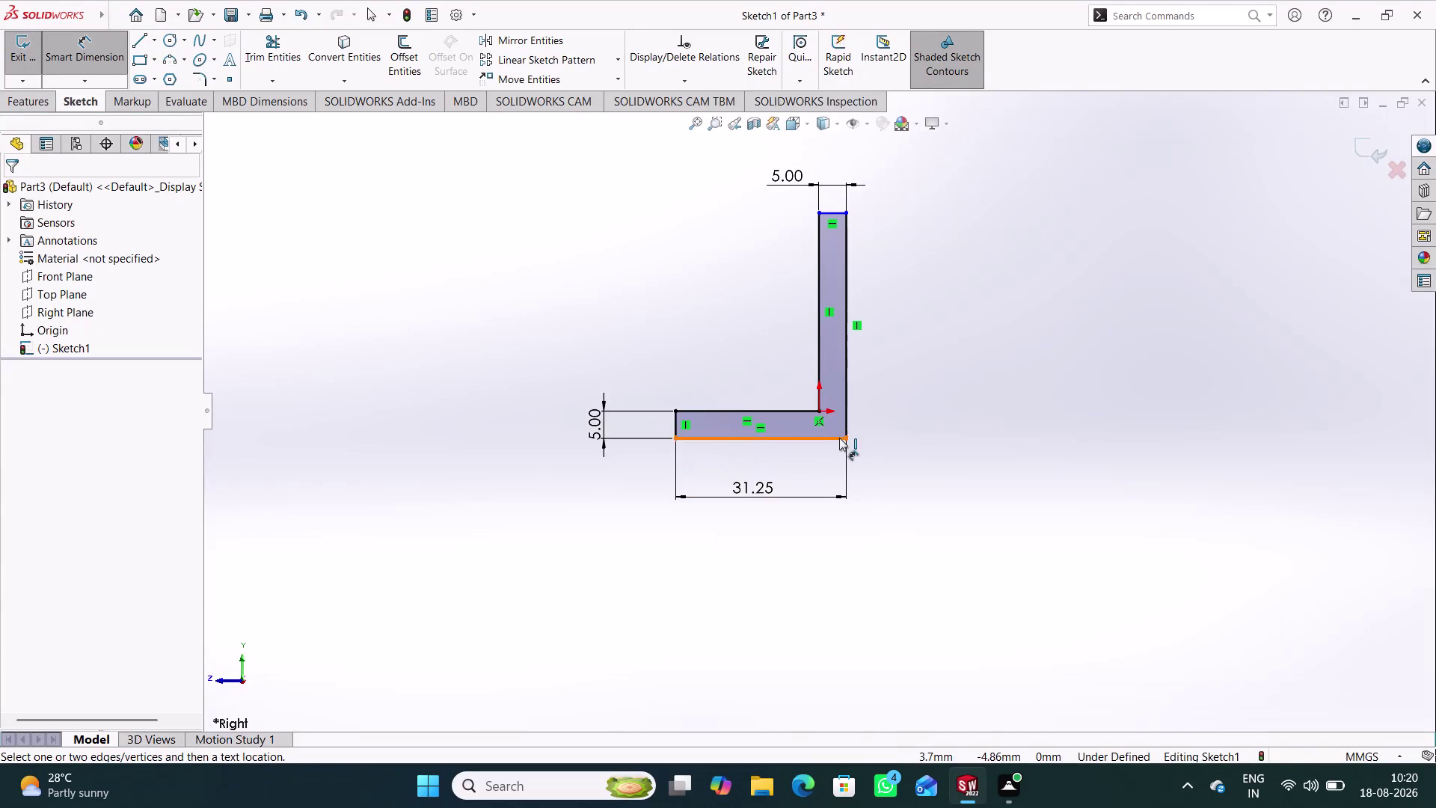
Dimension the L-profile's vertical leg height to 42.5 mm and exit the sketch.
click(846, 438)
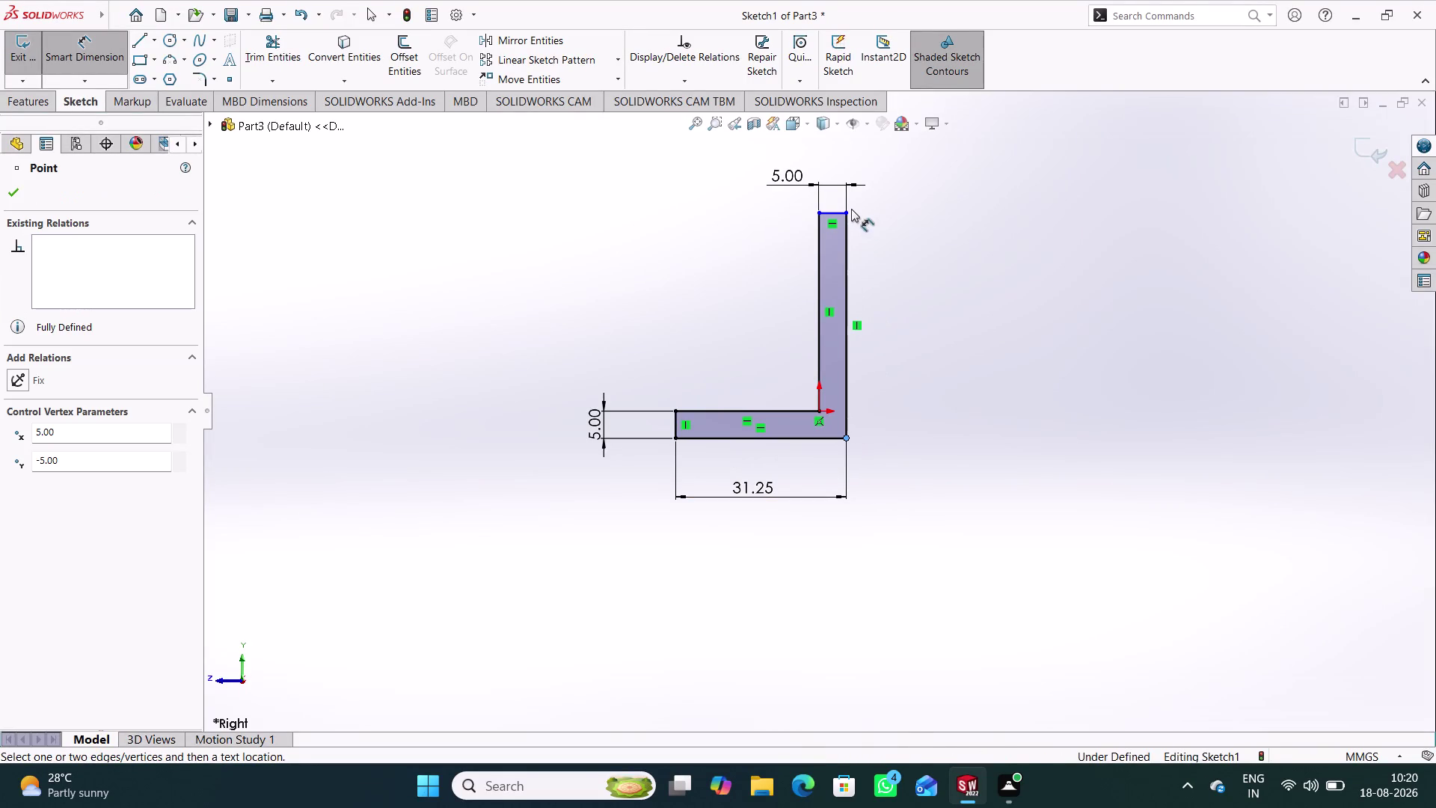
click(847, 210)
click(899, 333)
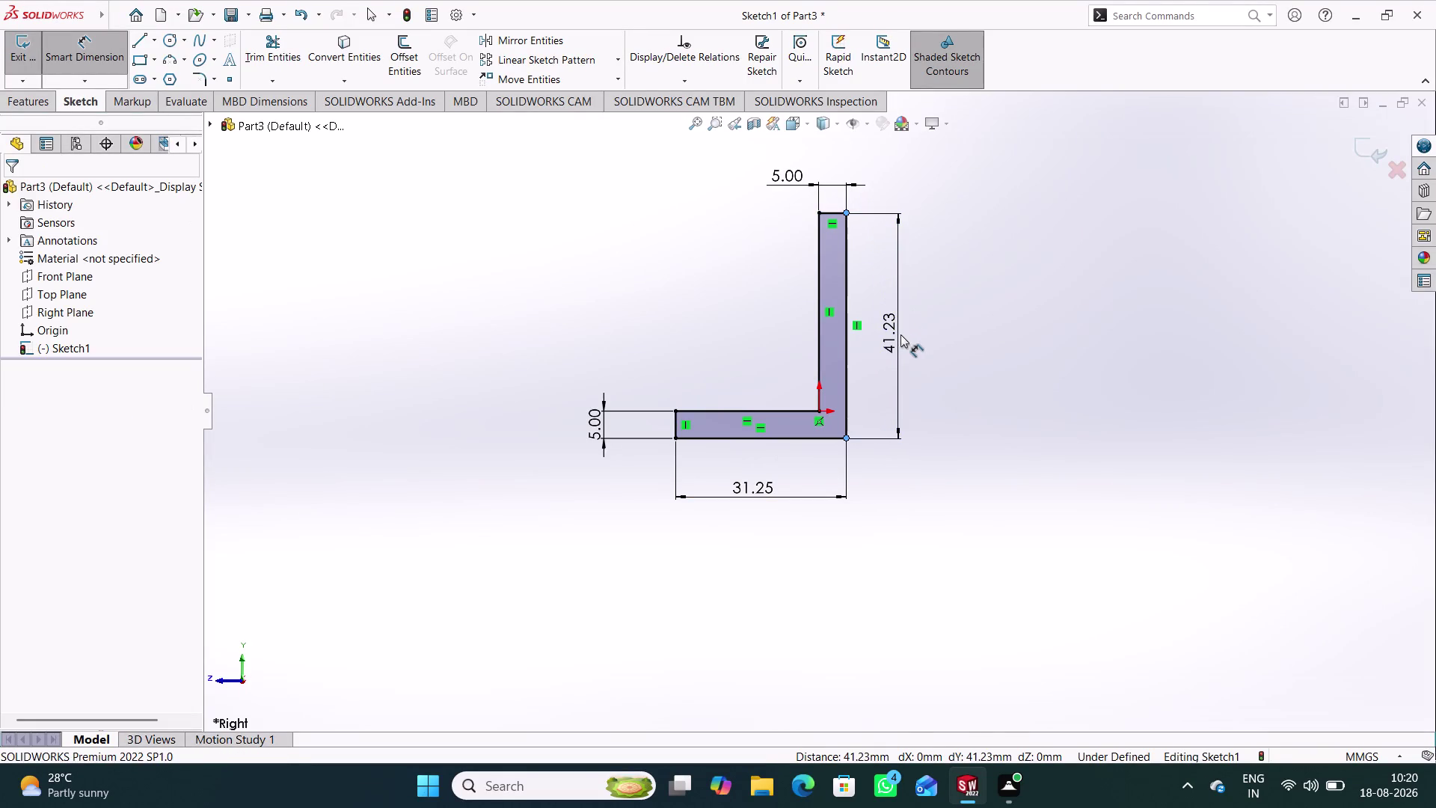
text(4)
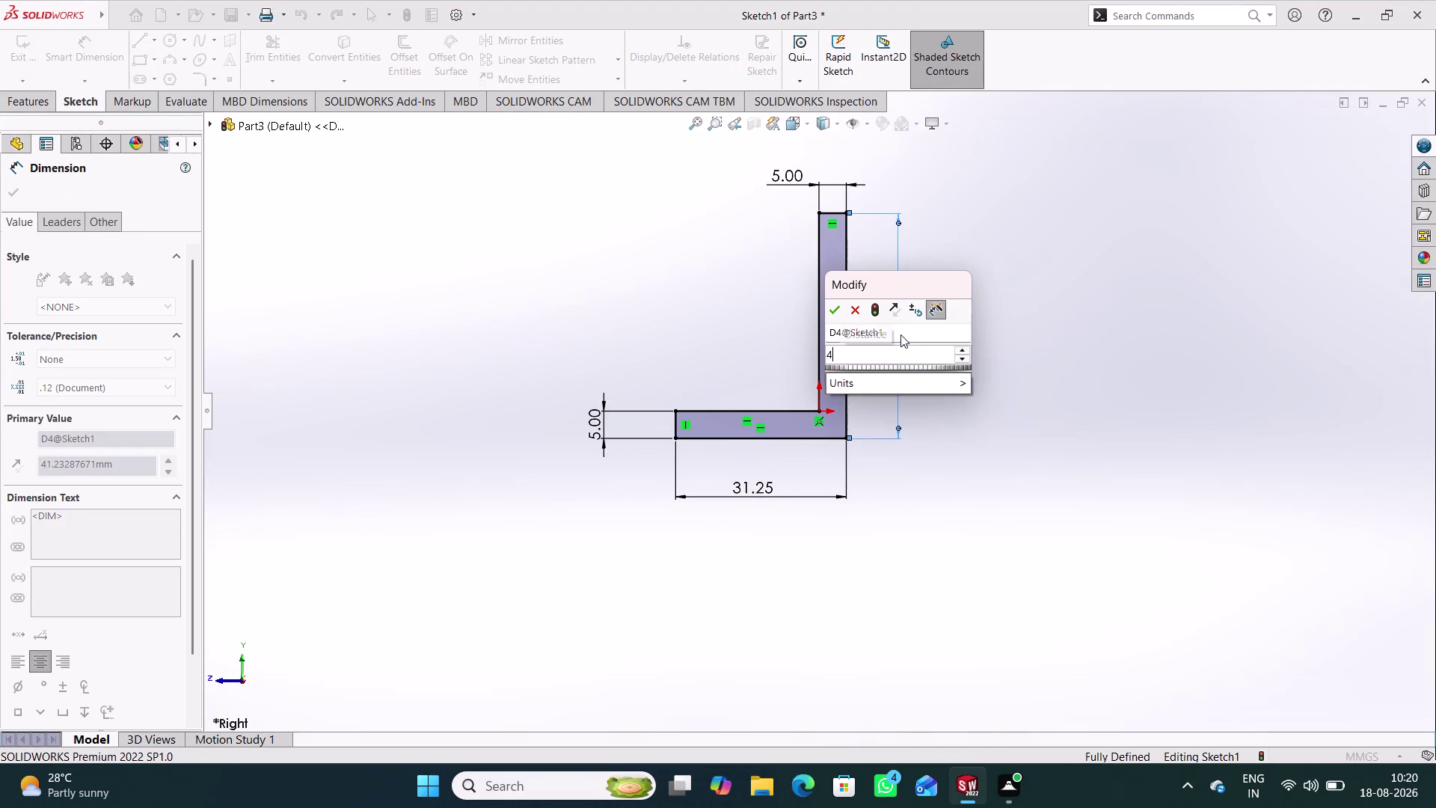
text(2.5)
key(Return)
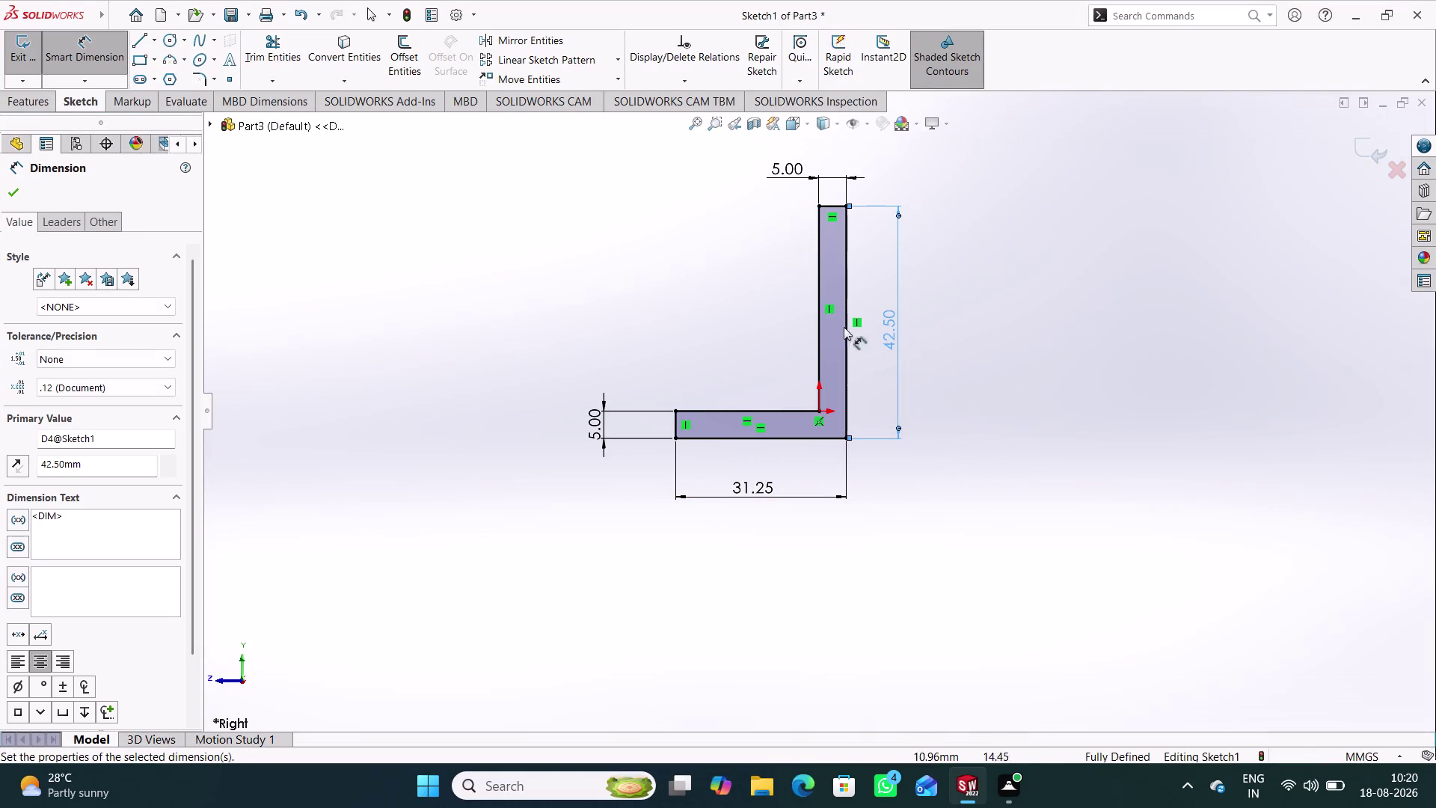
click(709, 301)
click(1373, 163)
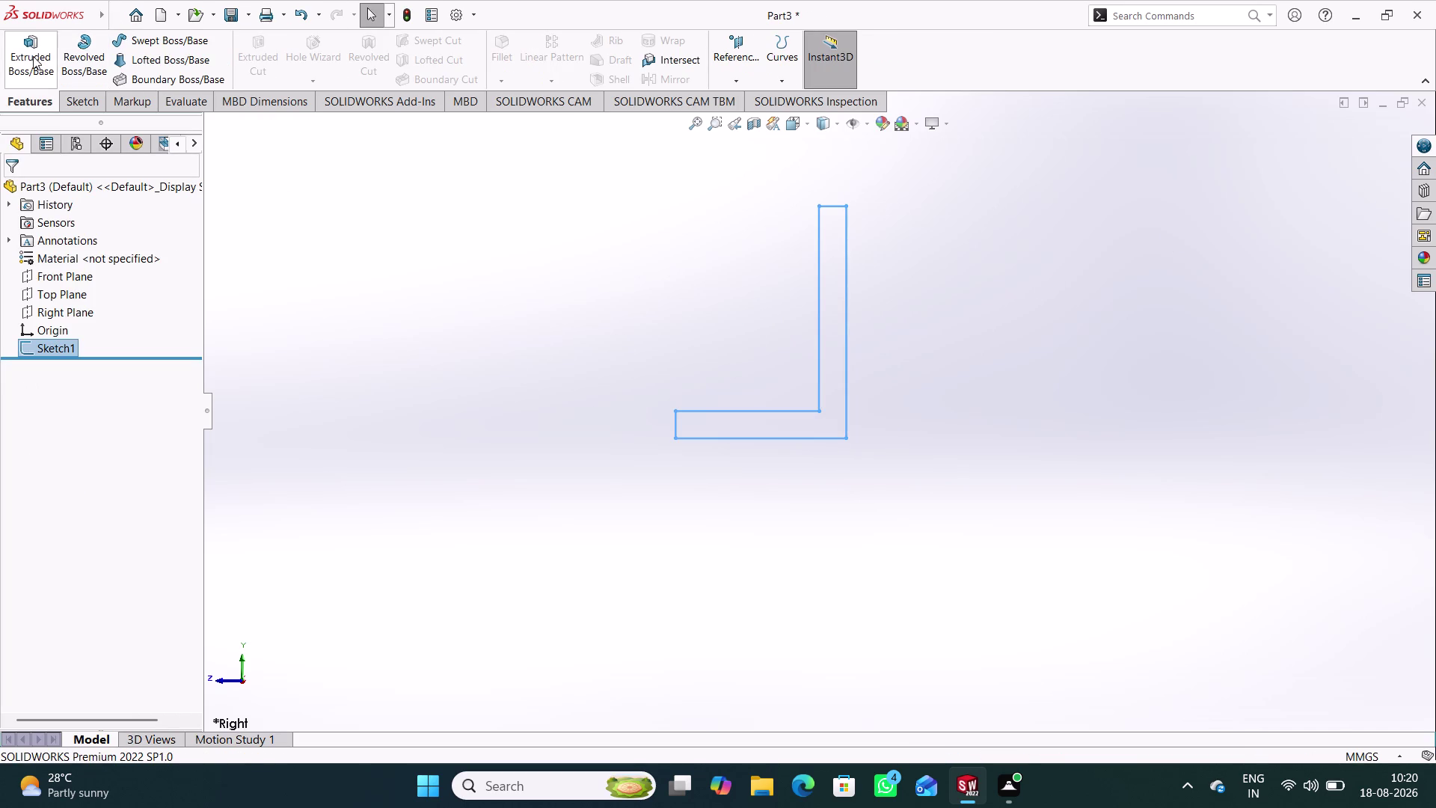
Boss-extrude the L sketch 20 mm with a Mid Plane end condition.
click(33, 57)
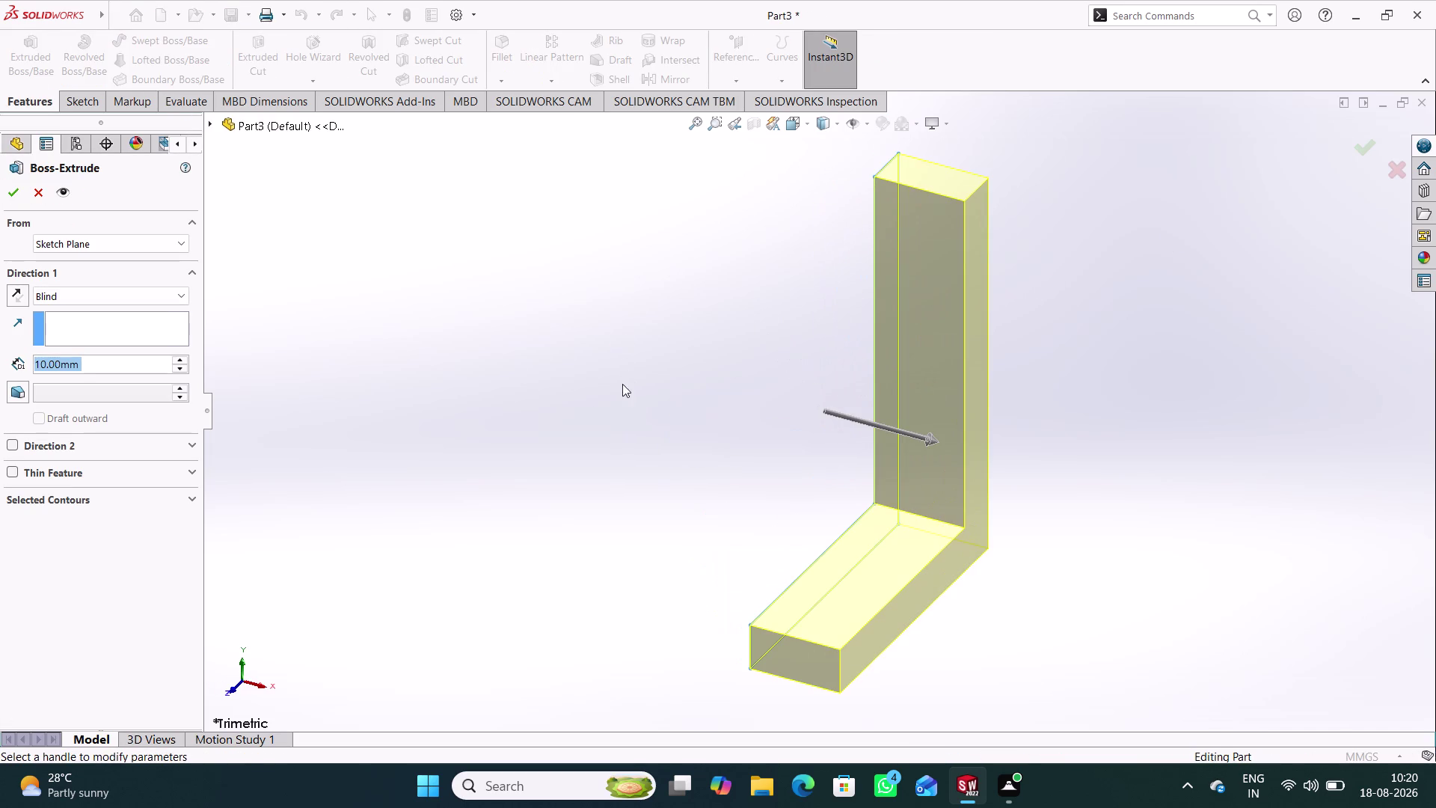
click(177, 297)
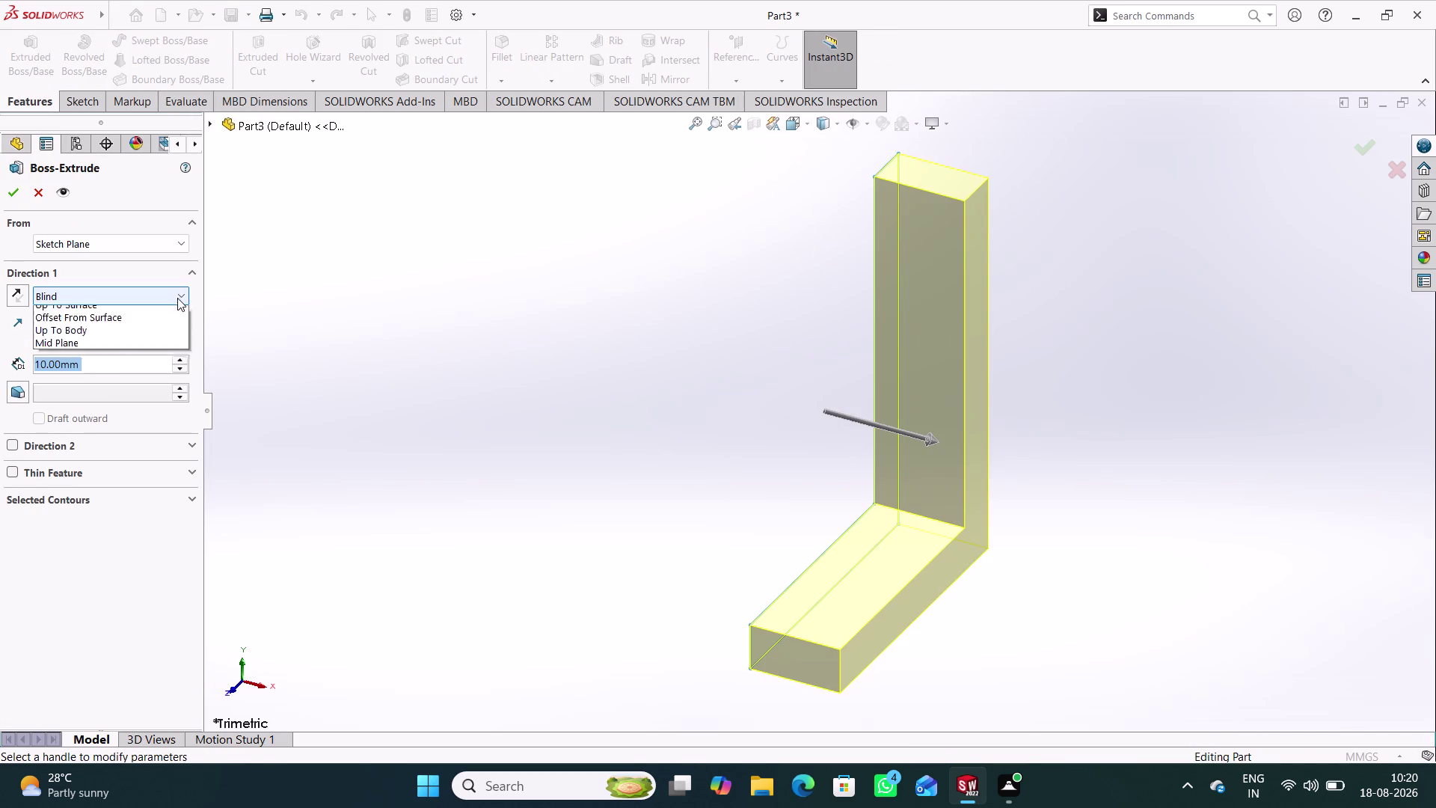
click(138, 375)
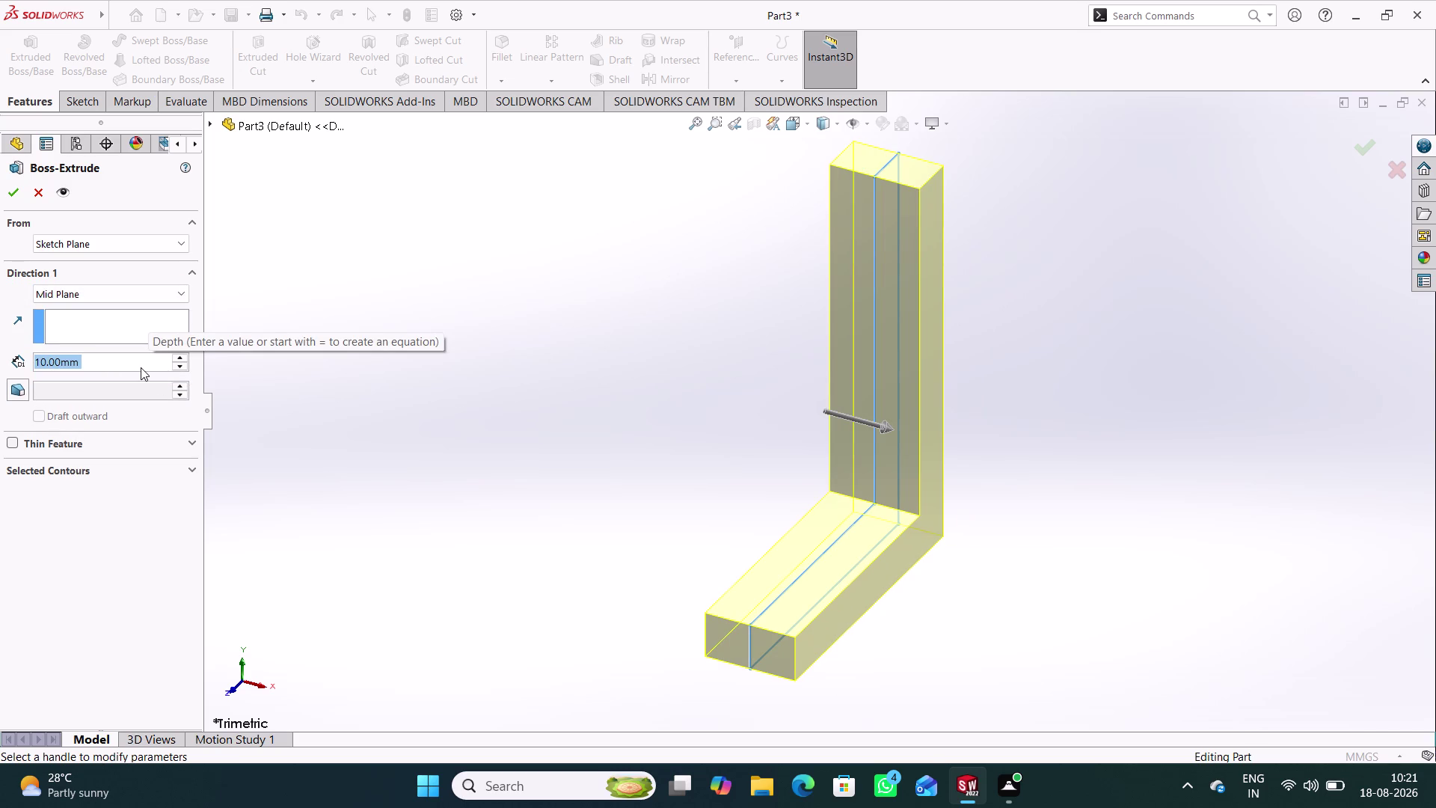
text(20)
key(Return)
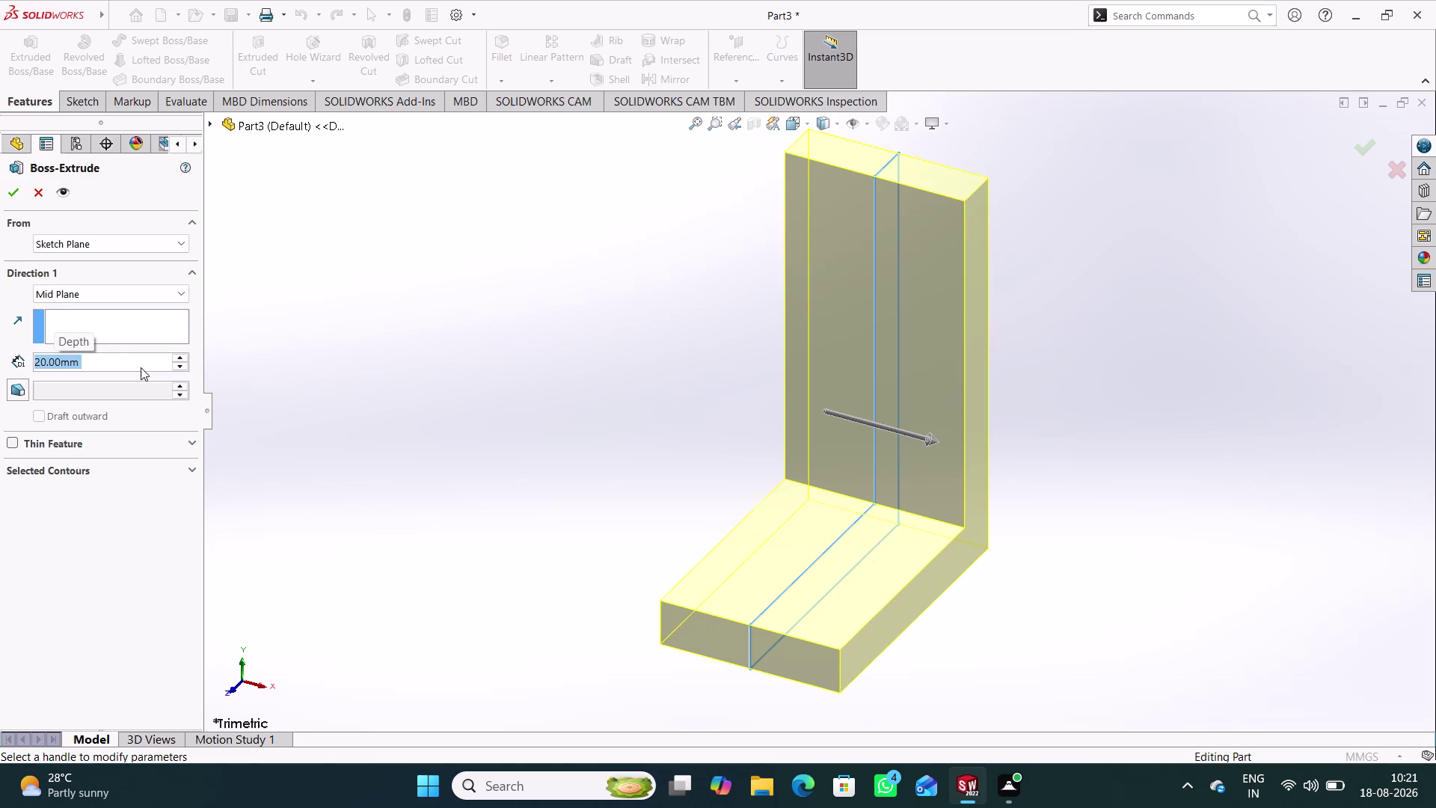
click(13, 197)
click(459, 471)
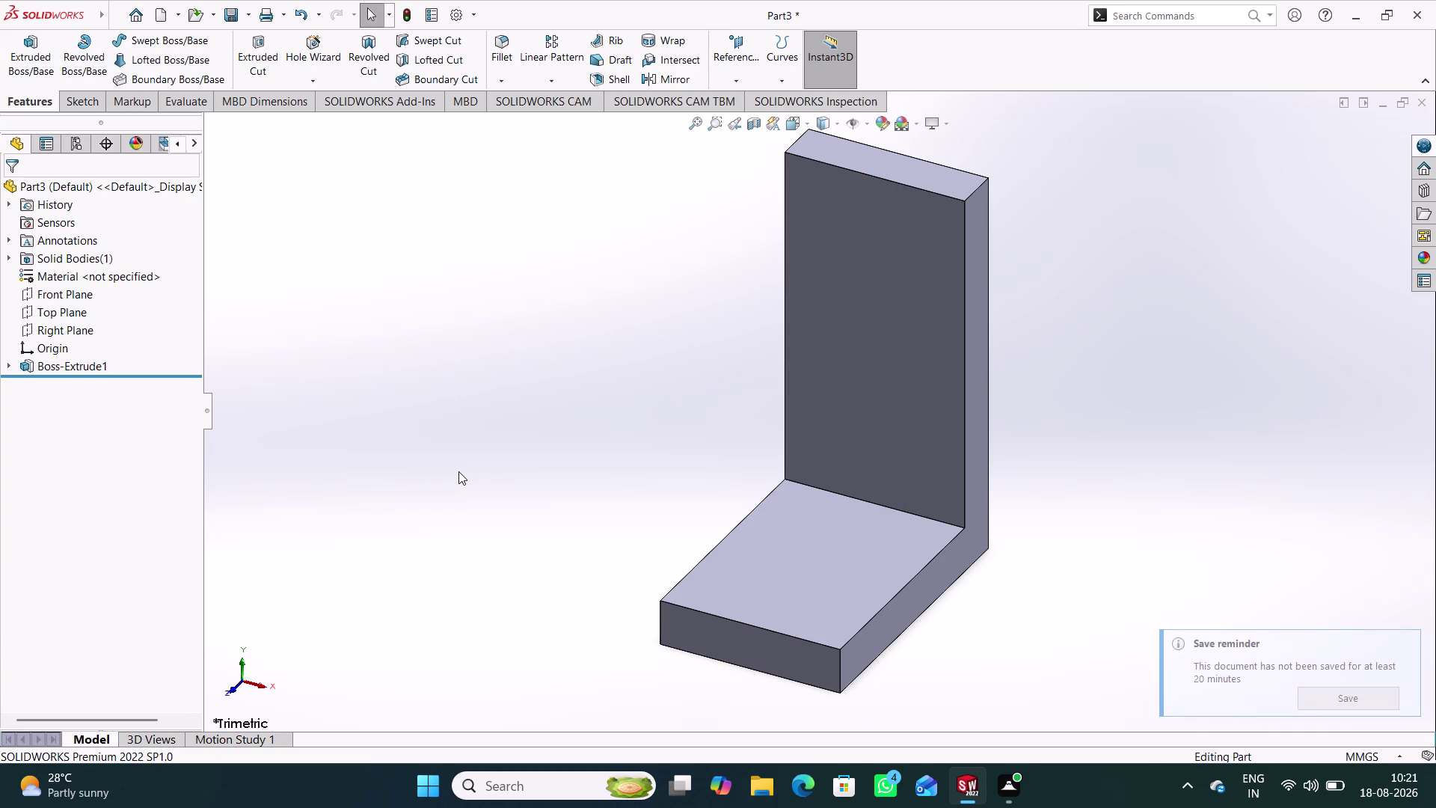
Reopen Sketch1 and change the horizontal leg thickness from 5.00 to 1.25 mm.
click(9, 361)
click(78, 385)
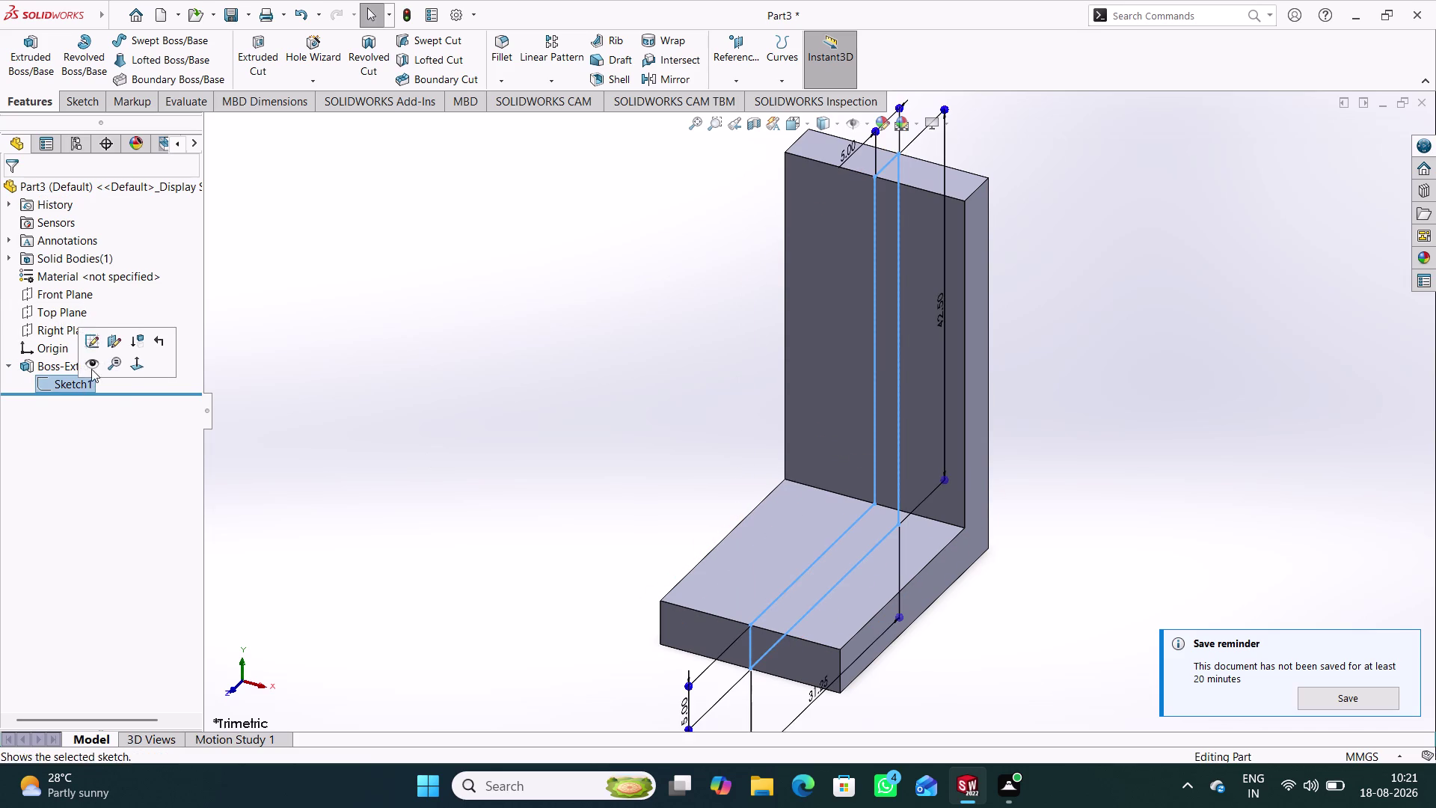
click(94, 343)
scroll(down, 3)
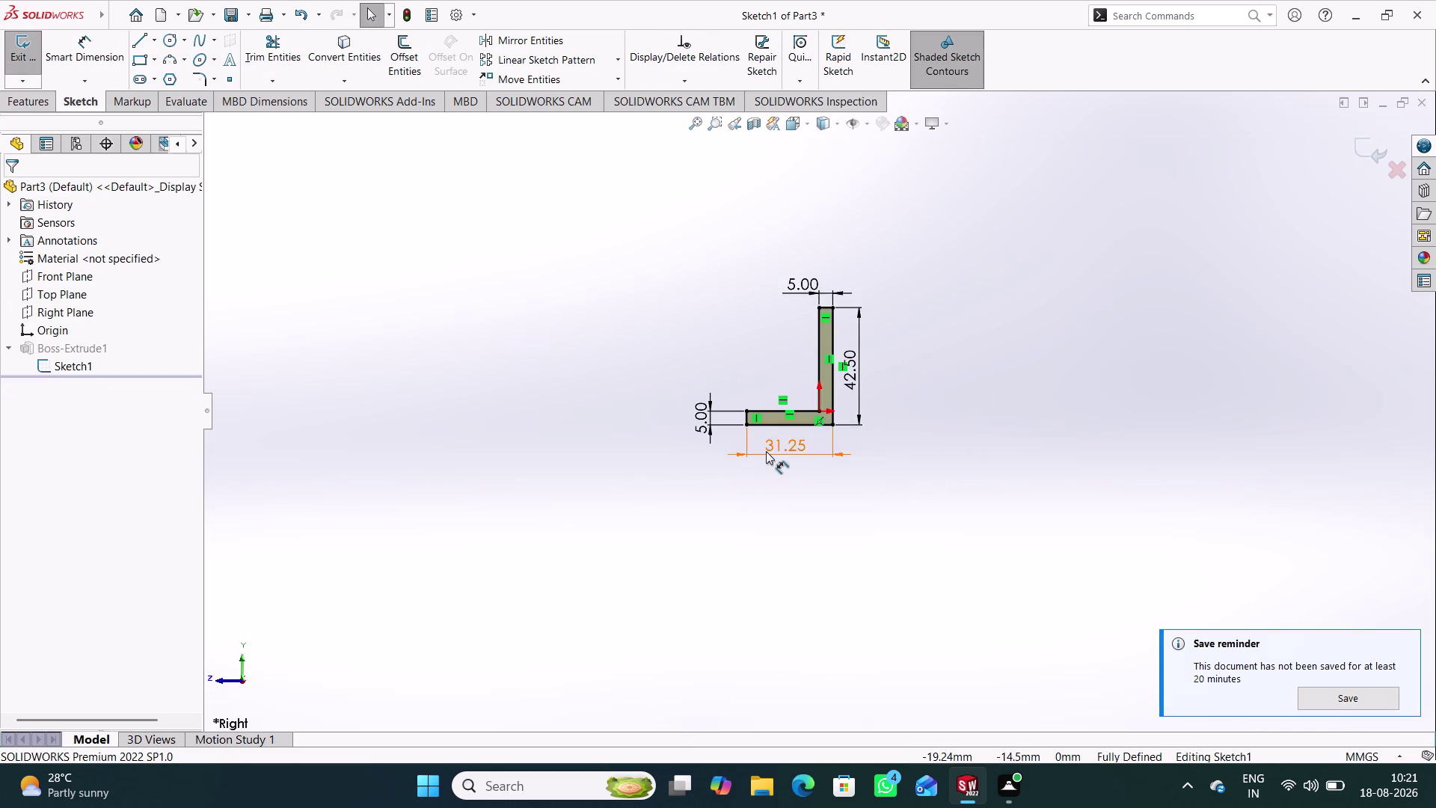
scroll(down, 3)
double_click(681, 397)
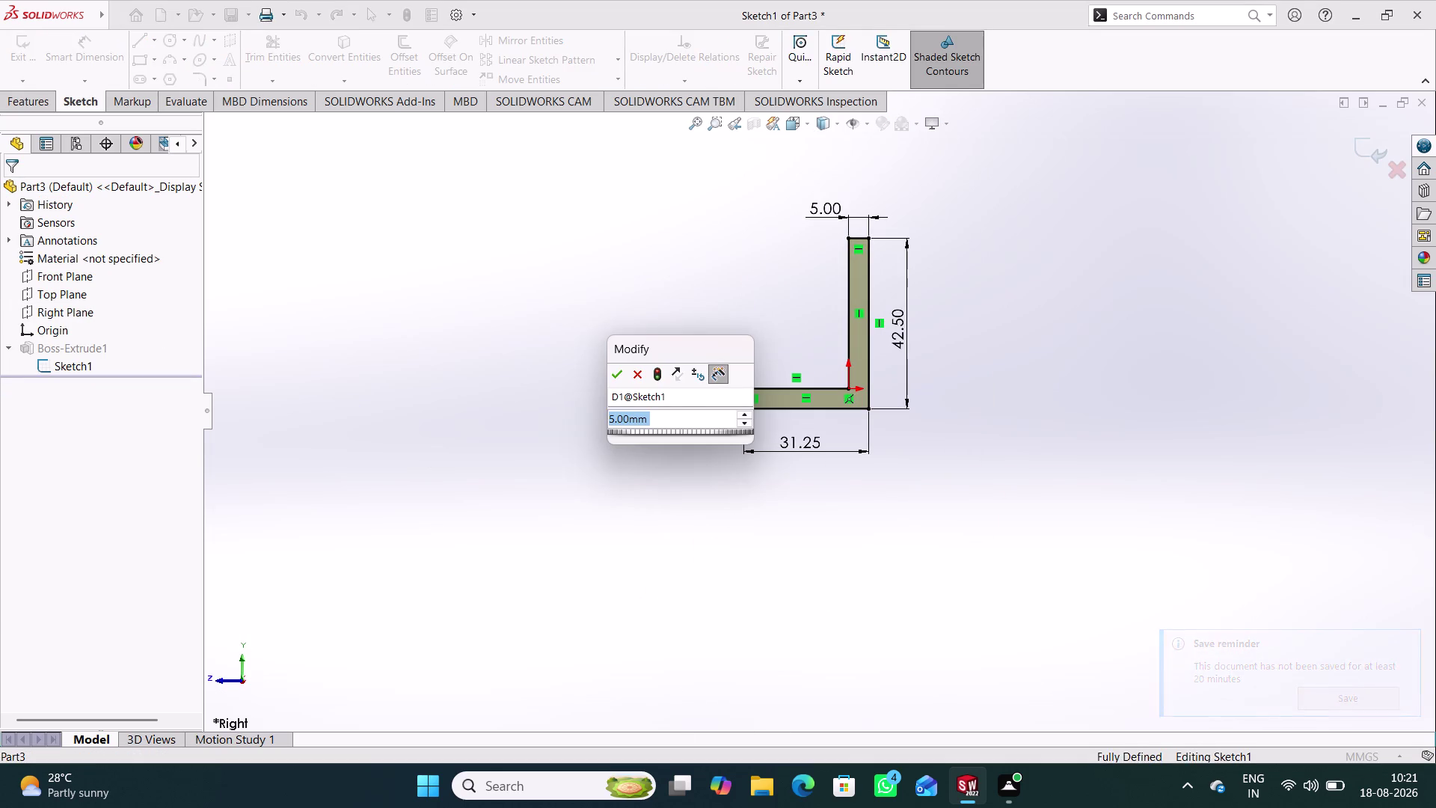
text(1.25)
key(Return)
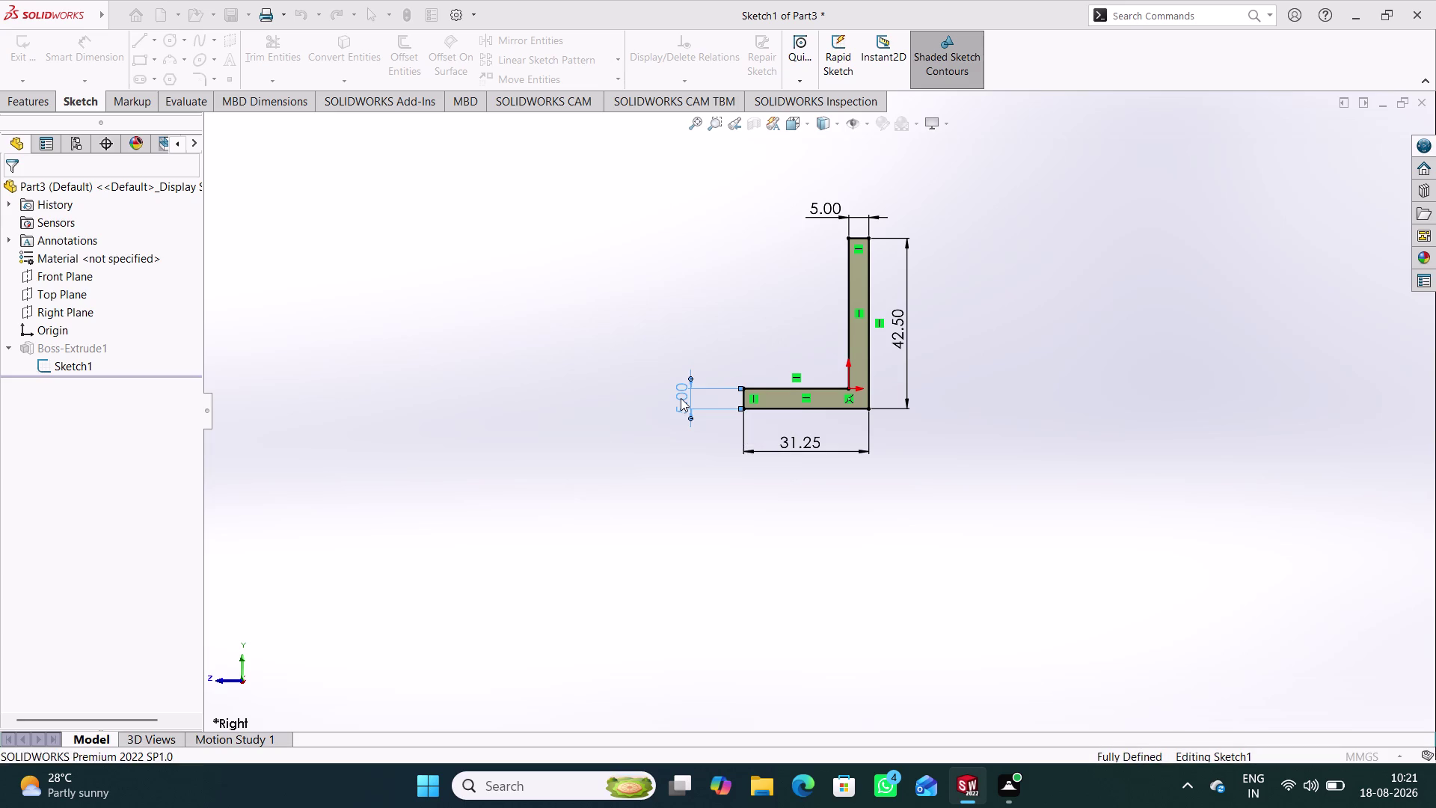
click(709, 302)
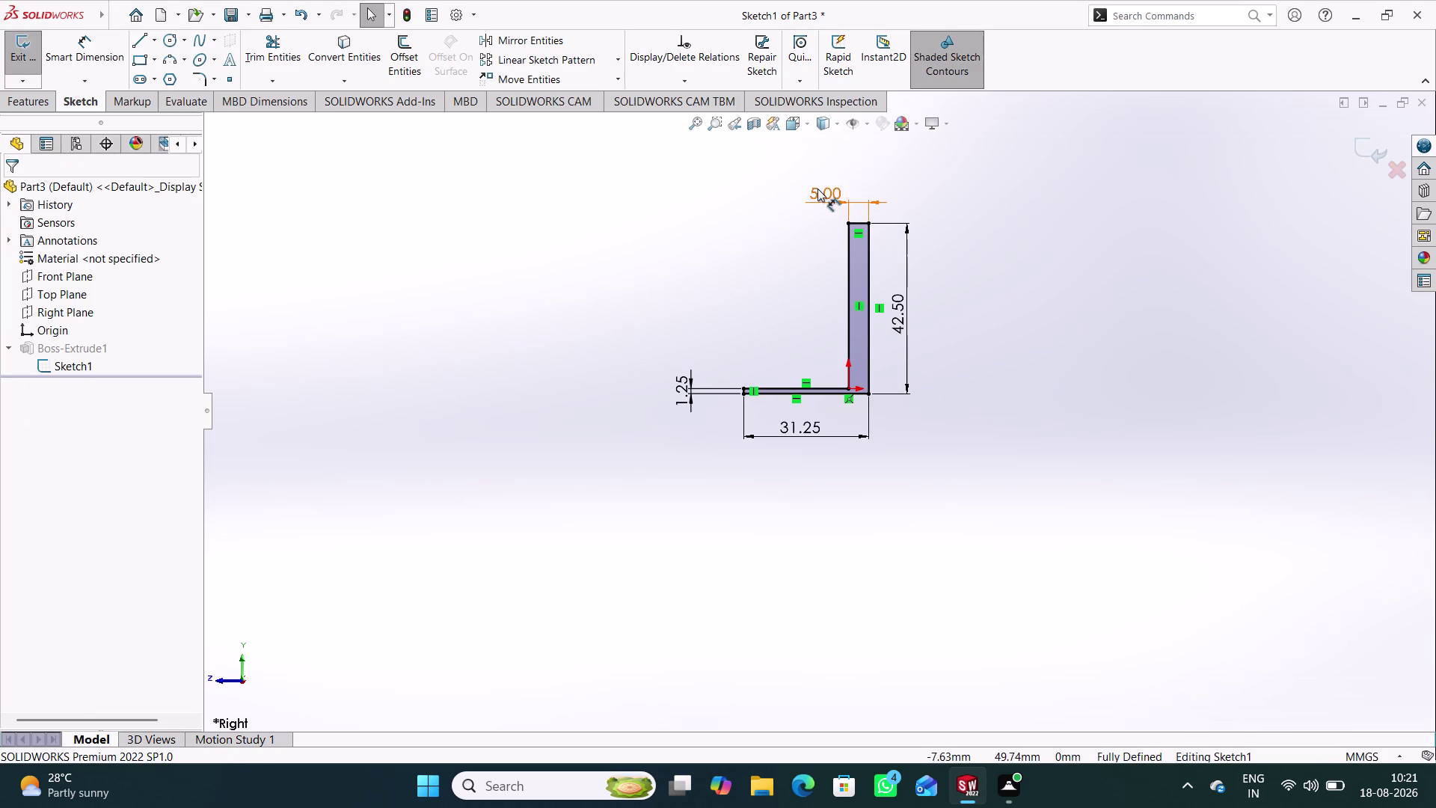
Change the vertical leg thickness to 1.25 mm and exit the sketch to rebuild.
click(822, 193)
click(822, 193)
text(1)
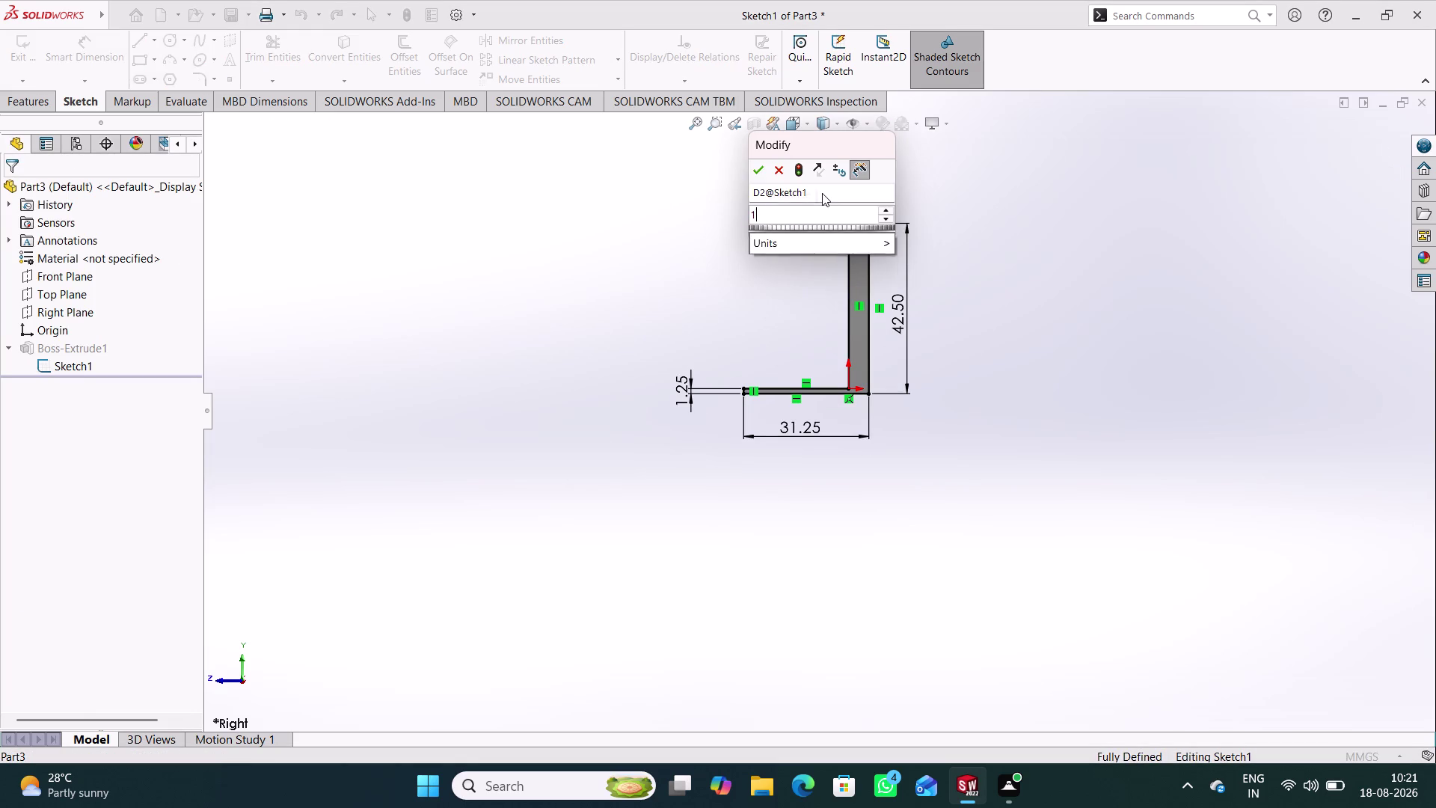
text(.25)
key(Return)
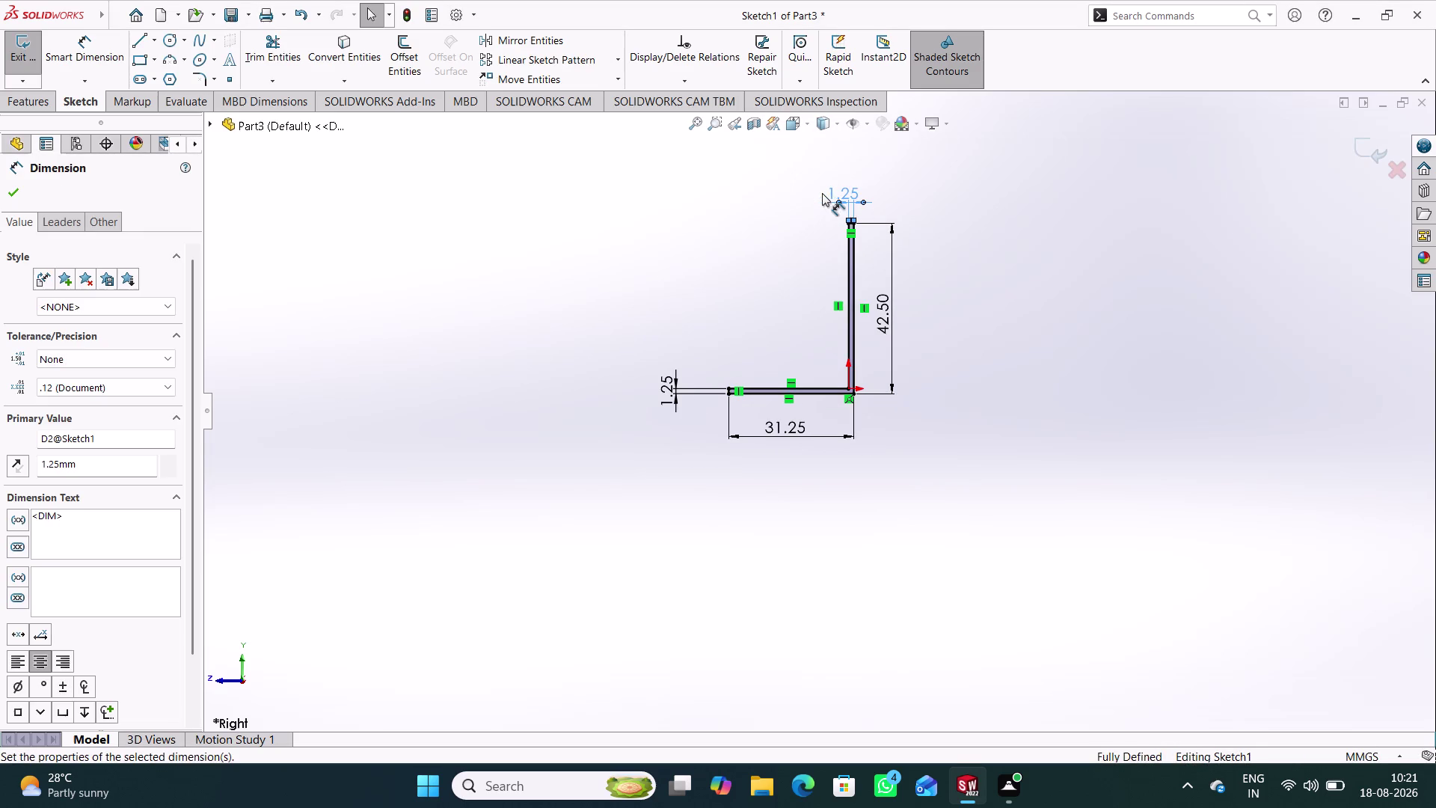
click(1016, 239)
click(1372, 156)
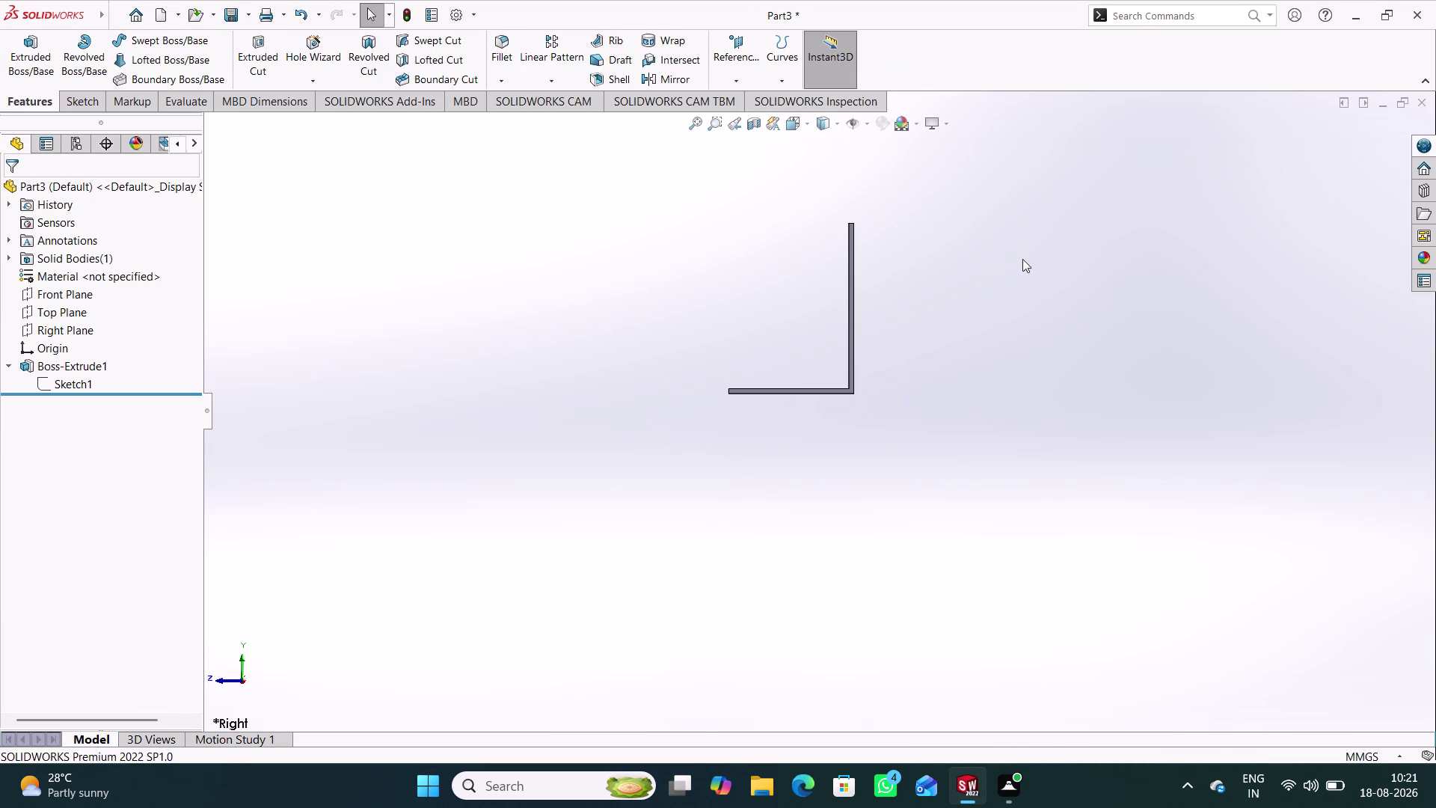
middle_drag(922, 264, 937, 262)
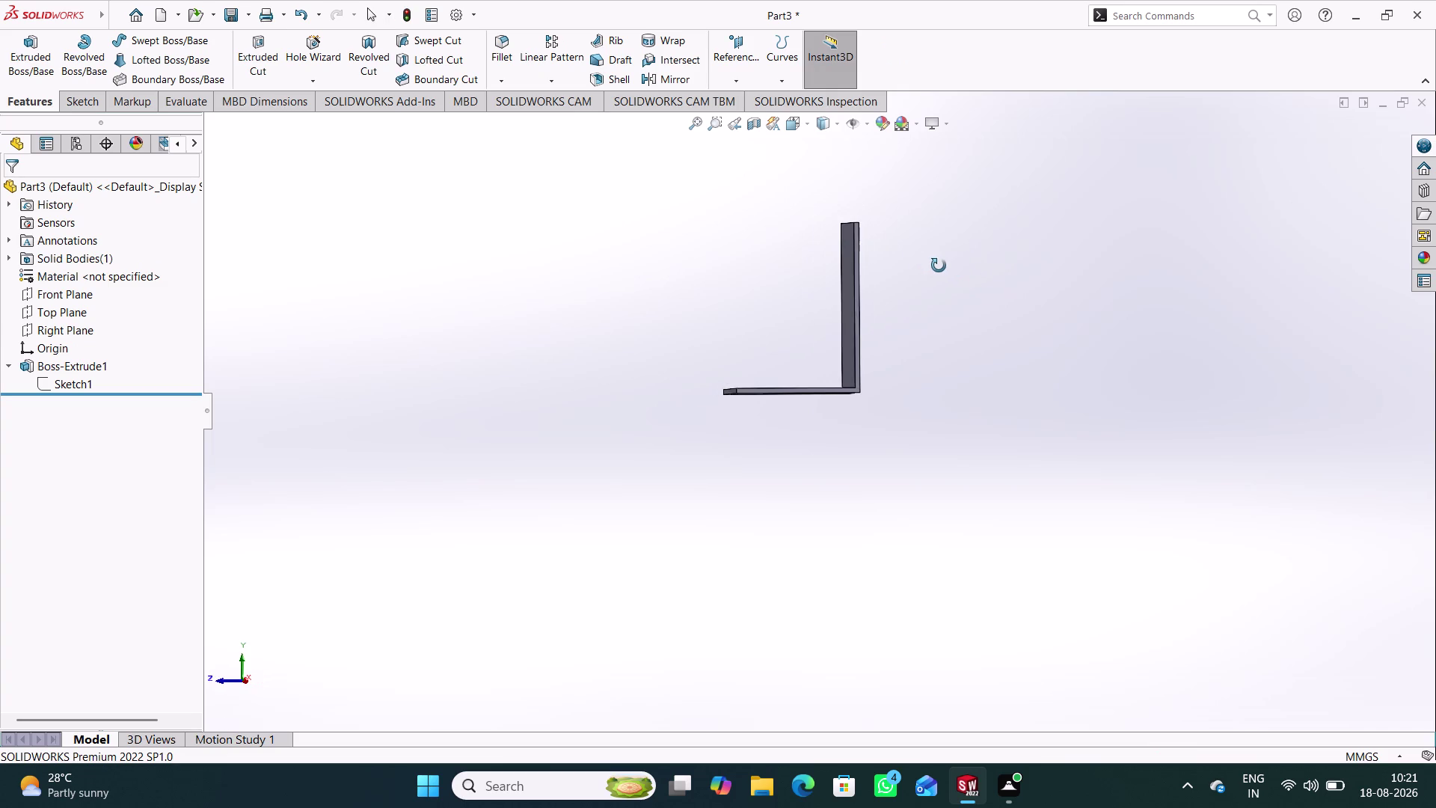
middle_drag(937, 262, 939, 266)
scroll(down, 3)
scroll(up, 3)
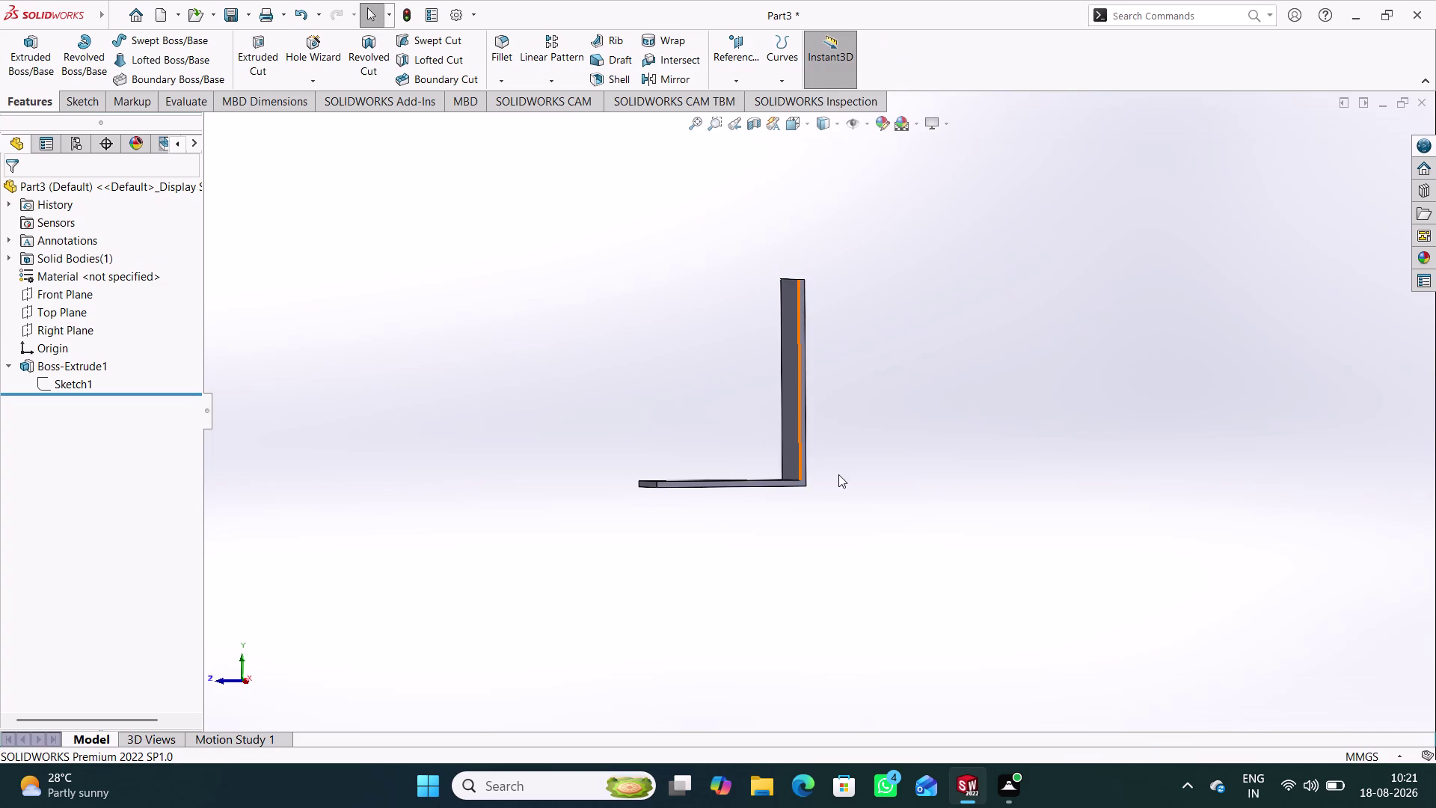
middle_drag(838, 474, 824, 471)
scroll(down, 3)
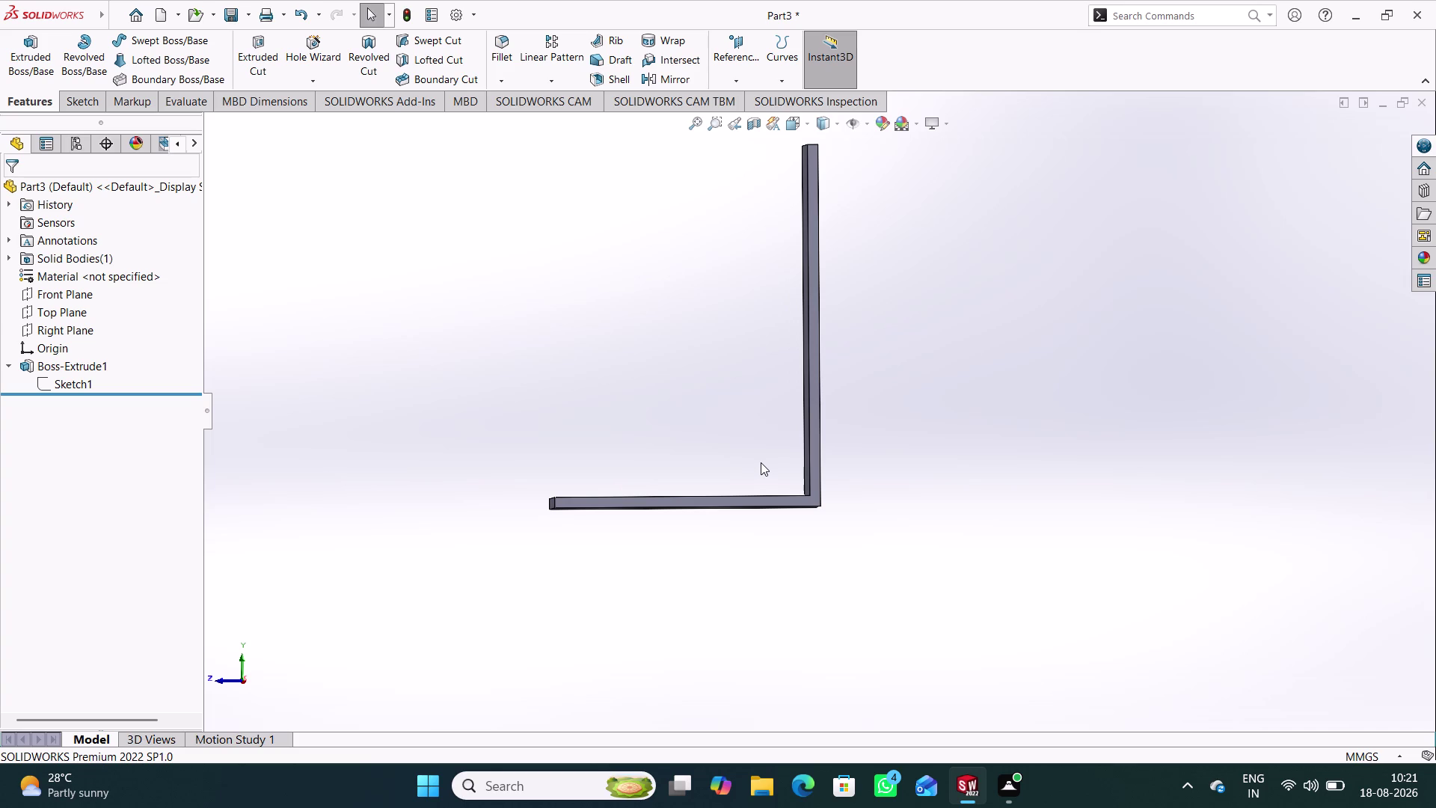
middle_drag(694, 432, 708, 471)
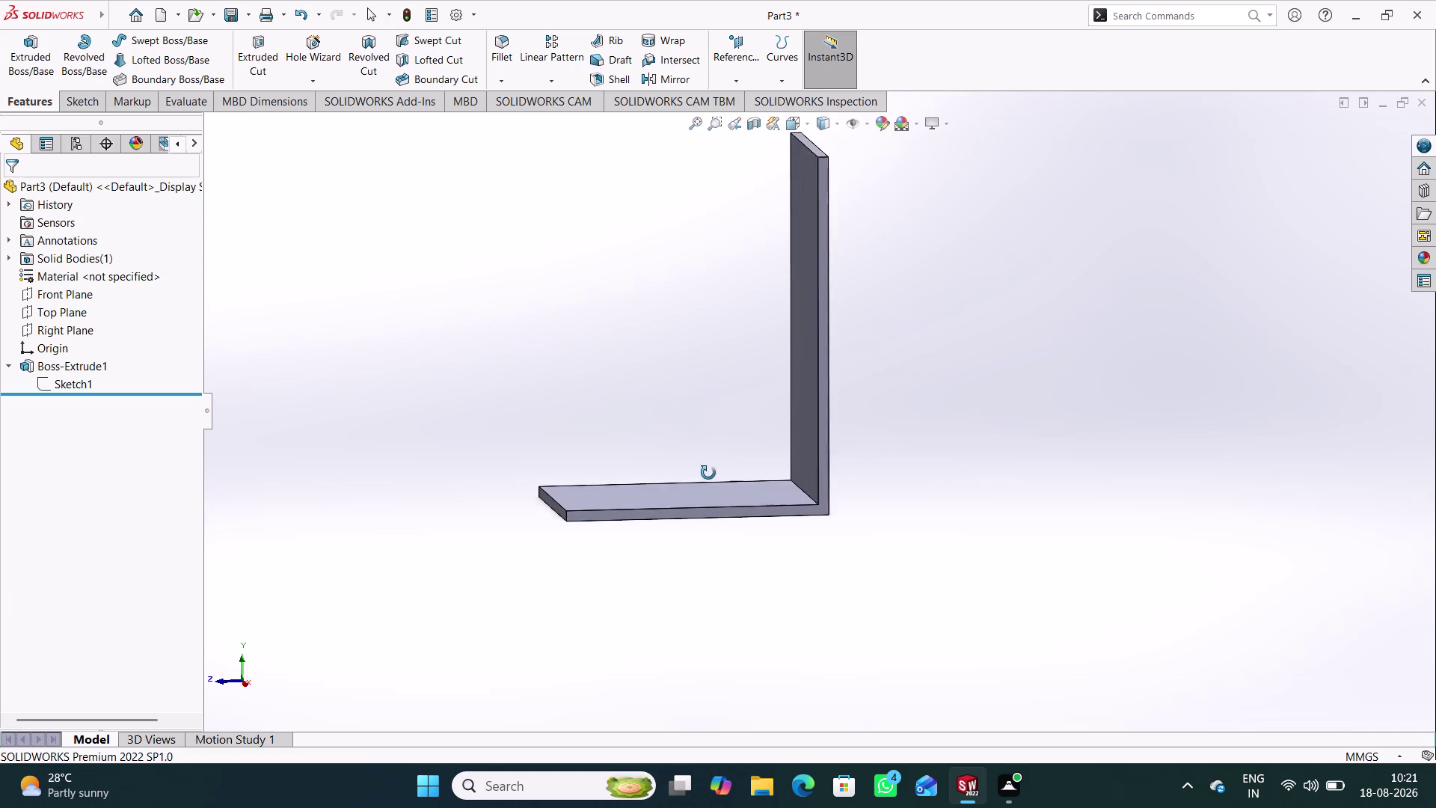
middle_drag(708, 471, 698, 465)
scroll(down, 3)
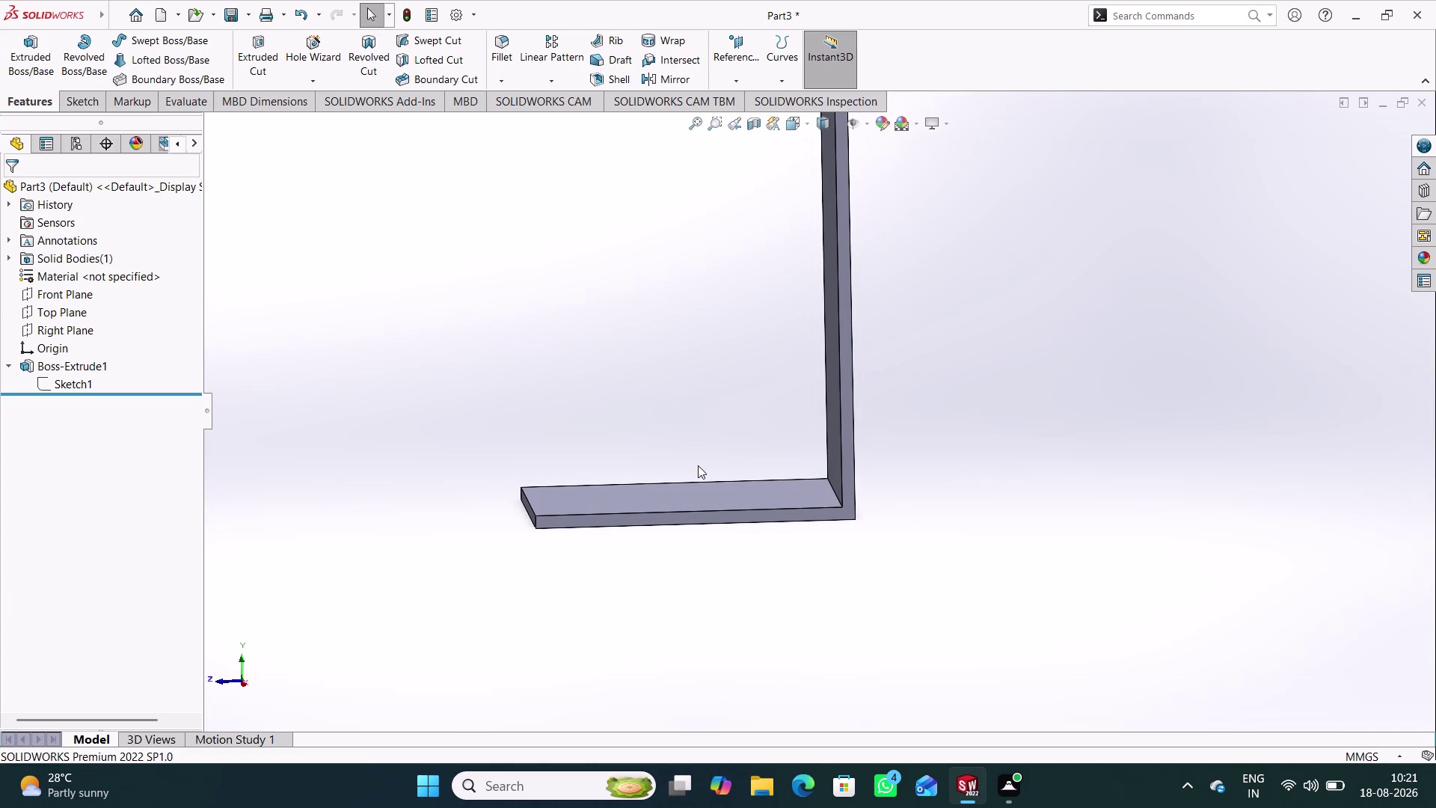
click(633, 640)
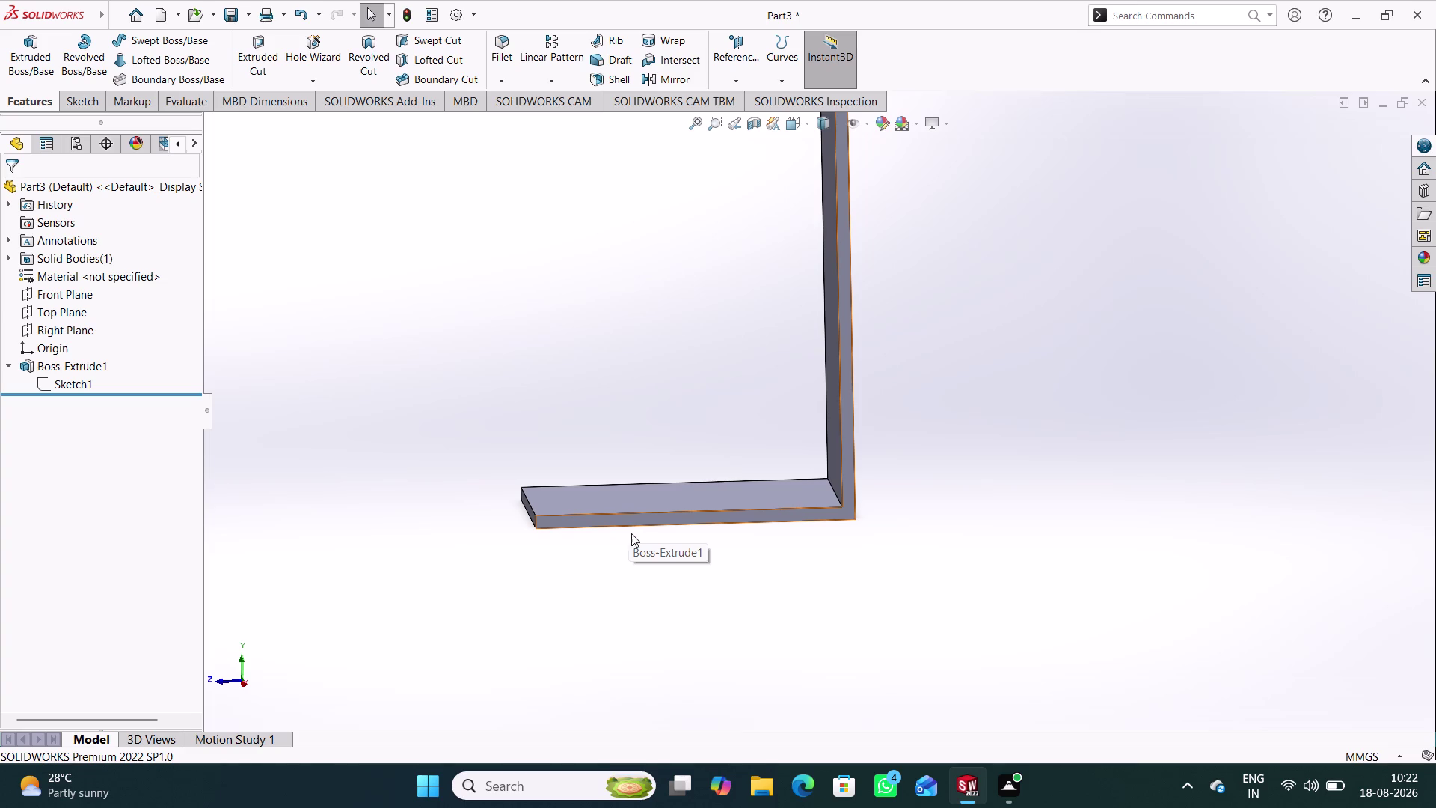
click(622, 516)
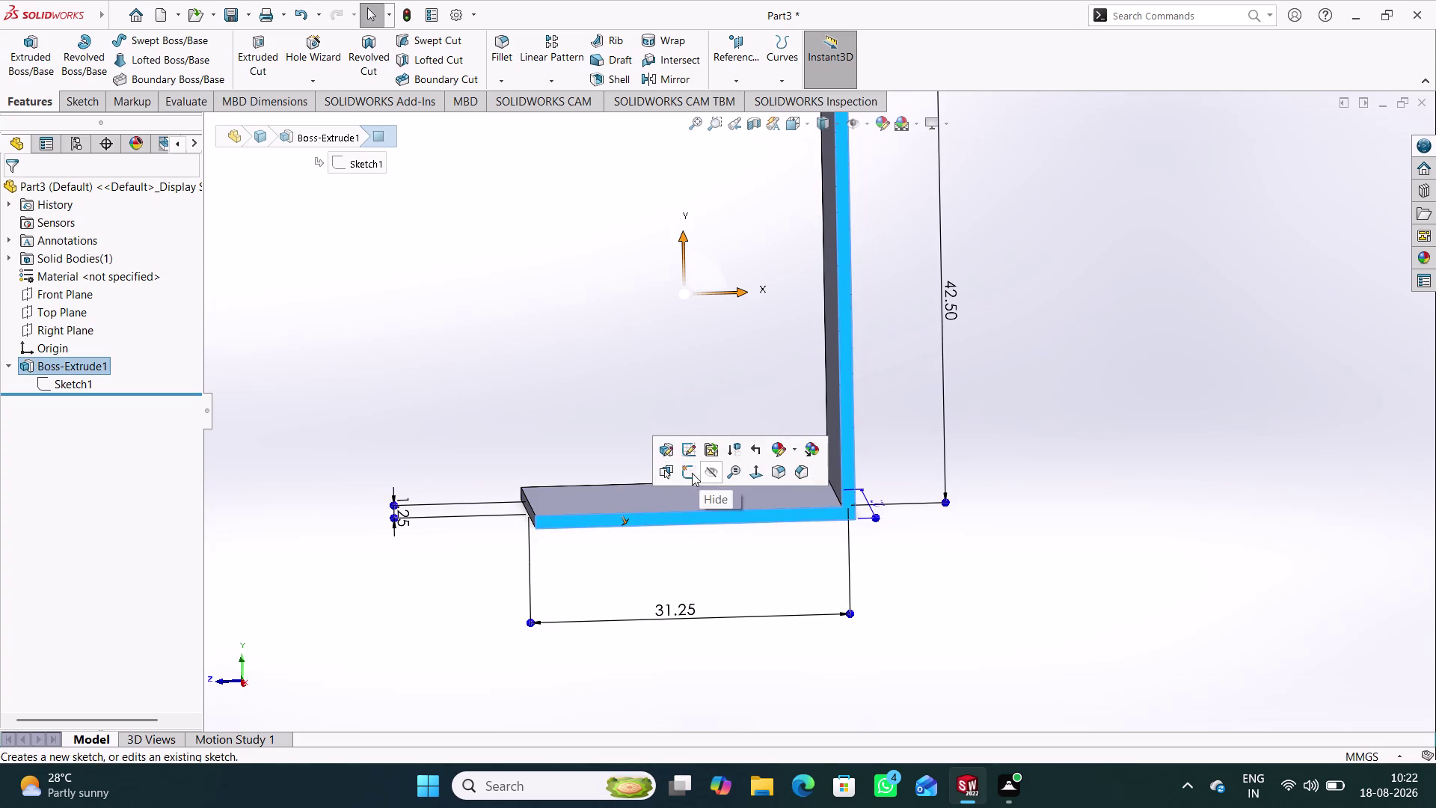
Start Sketch2 on the bracket face, view it normal, and convert the horizontal leg edge.
click(691, 473)
click(774, 535)
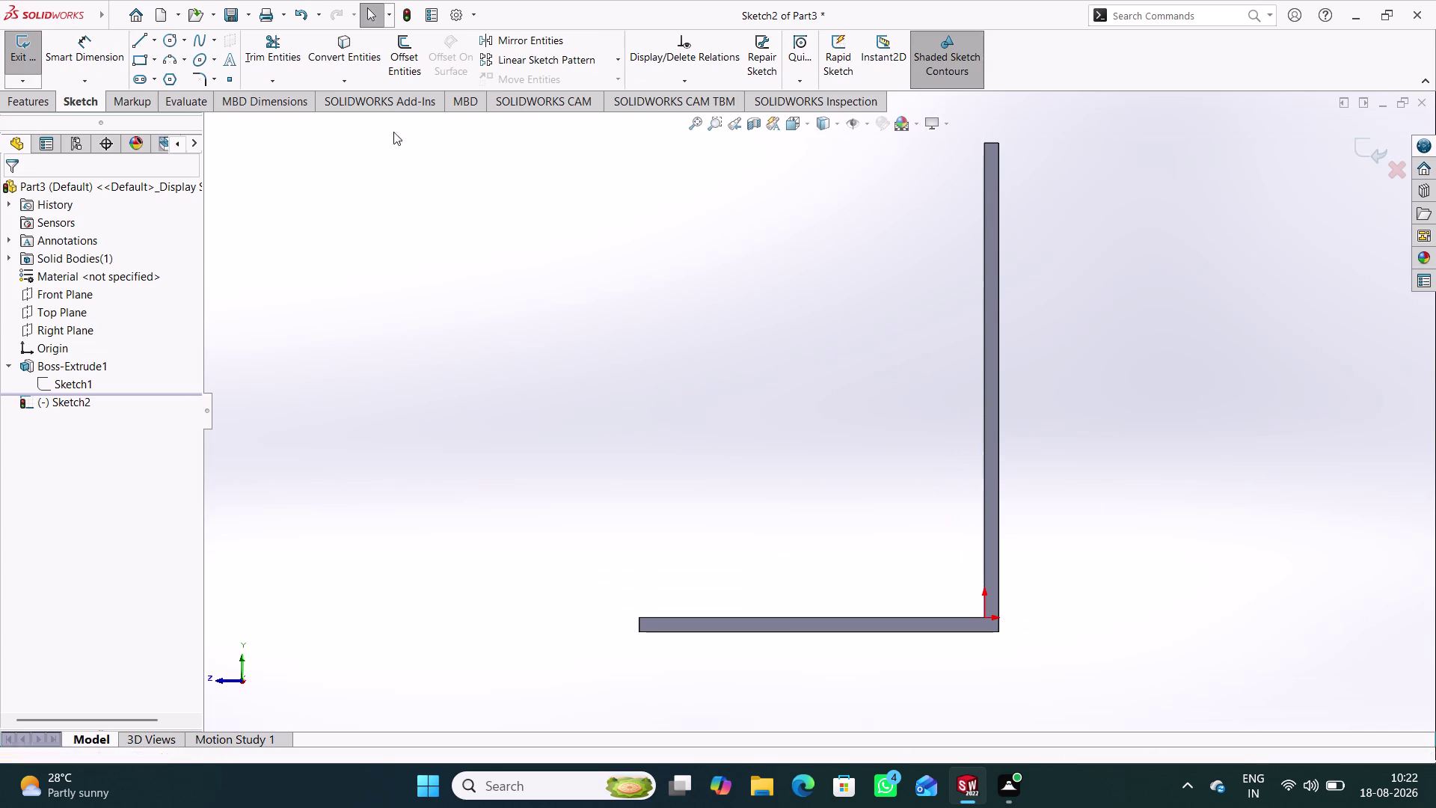
click(339, 57)
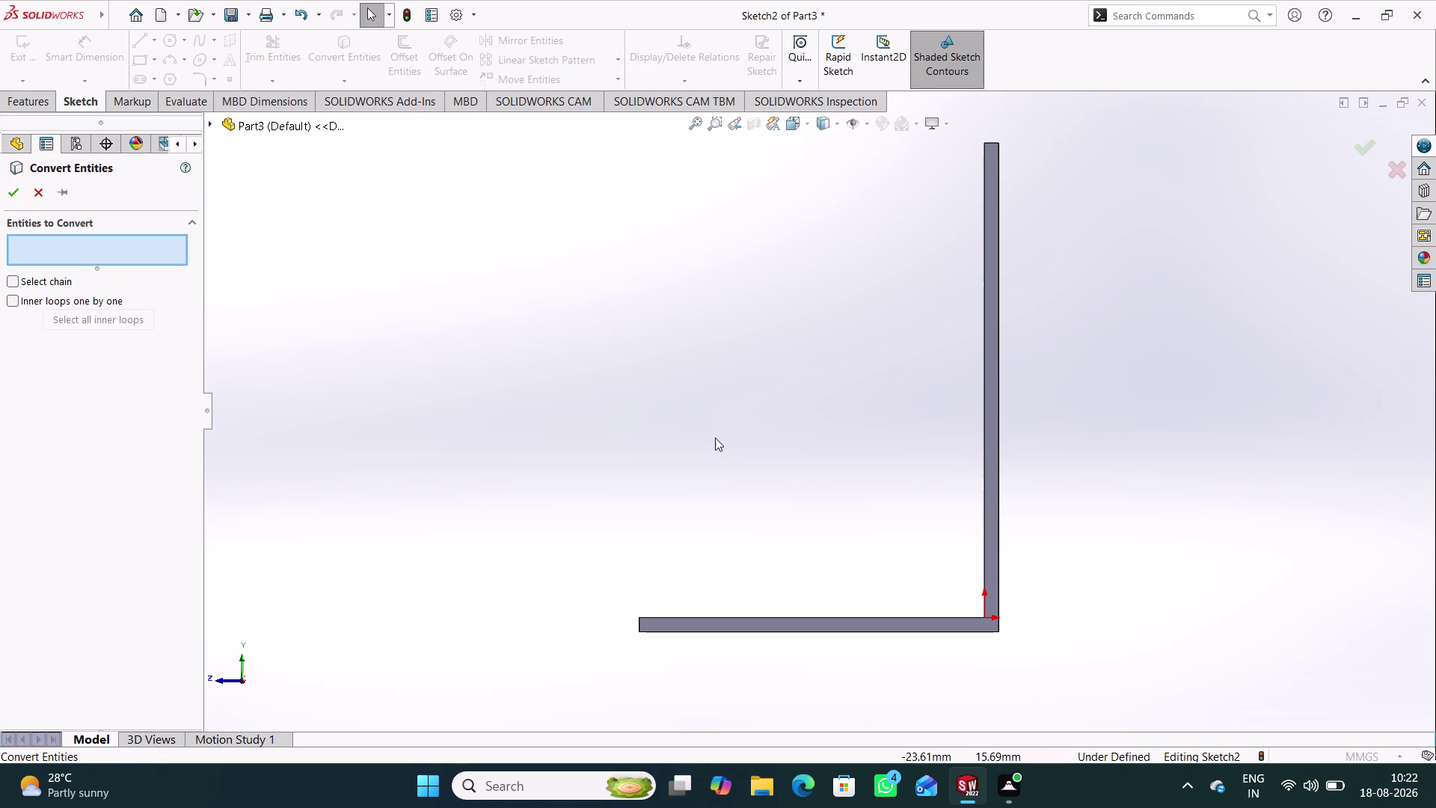
click(757, 617)
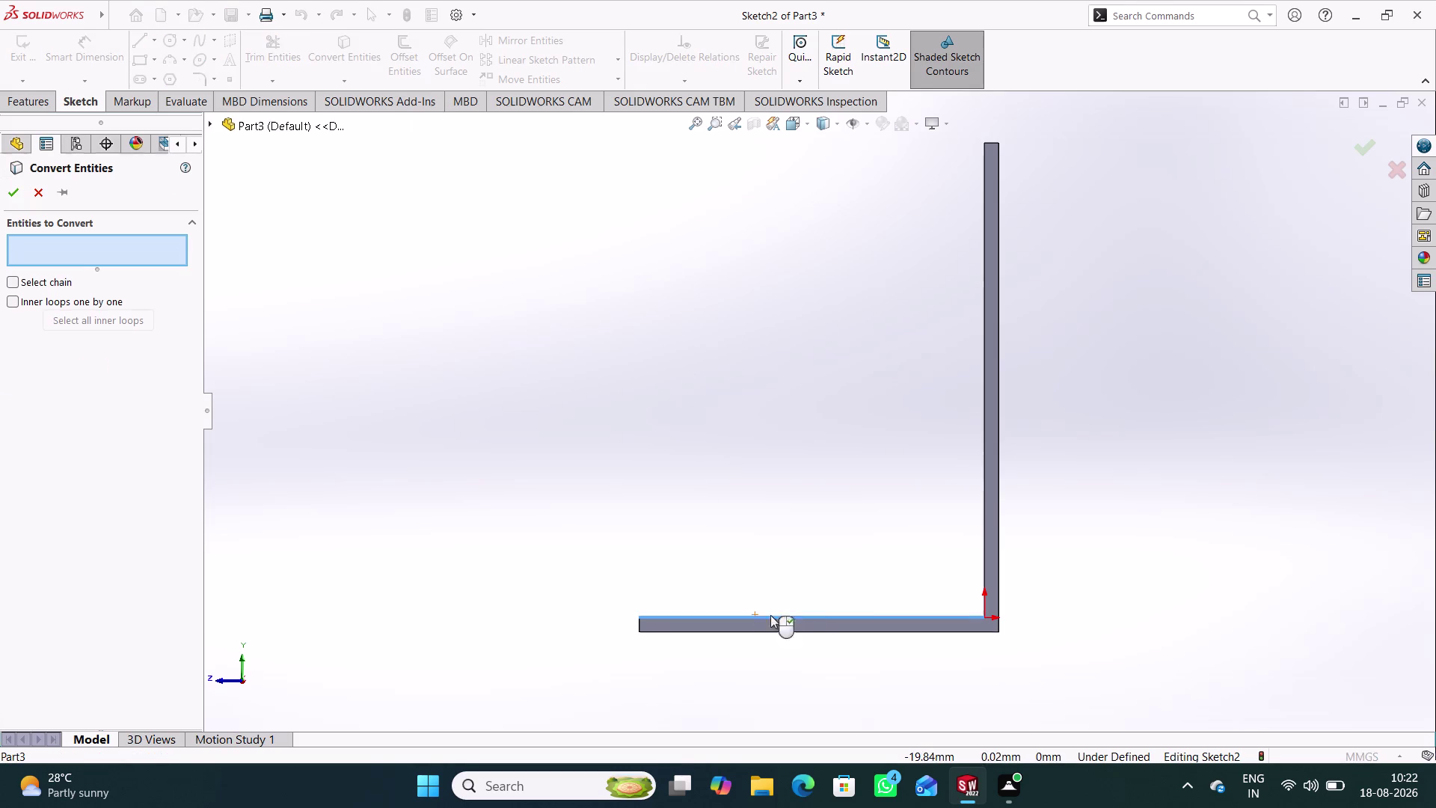
click(984, 464)
click(4, 184)
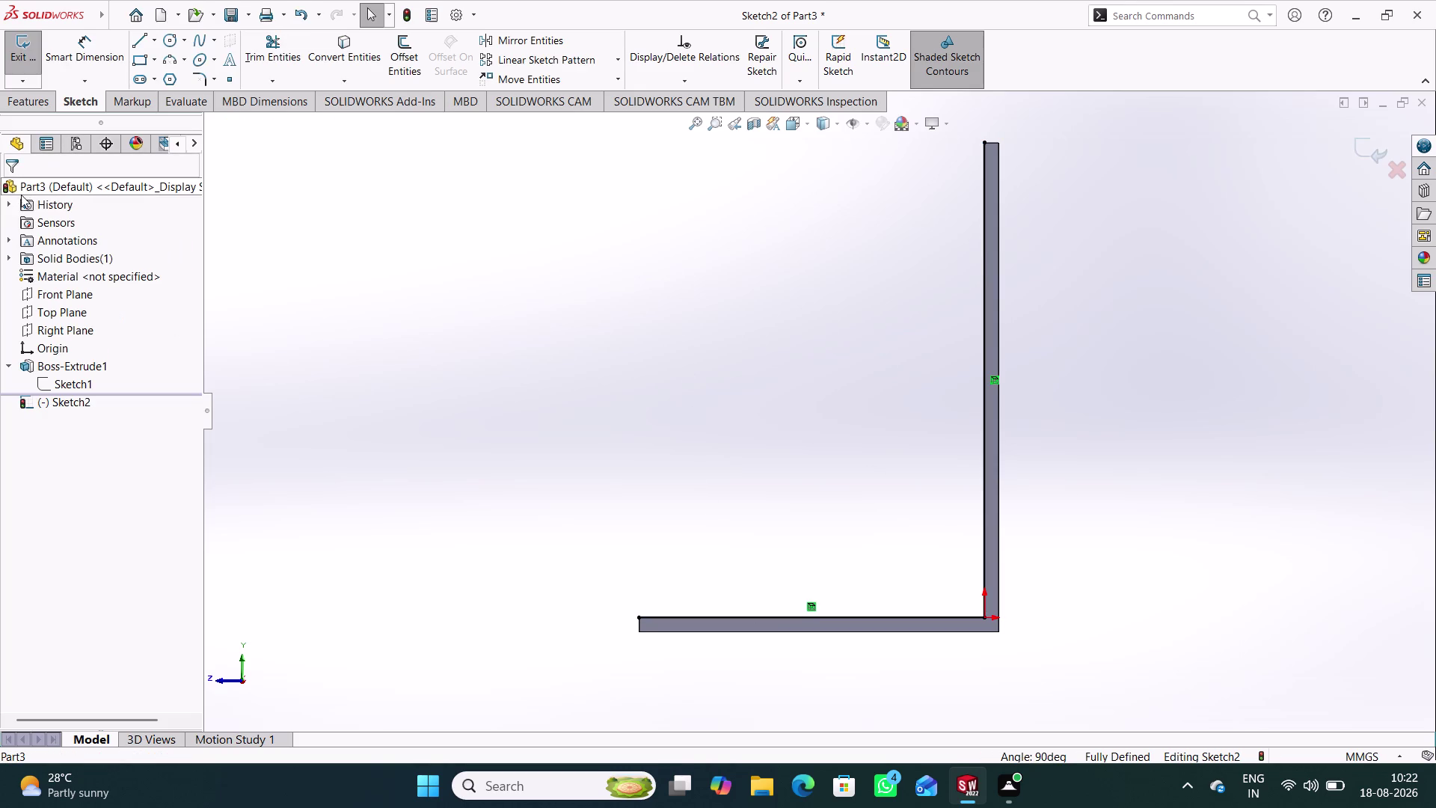
click(593, 343)
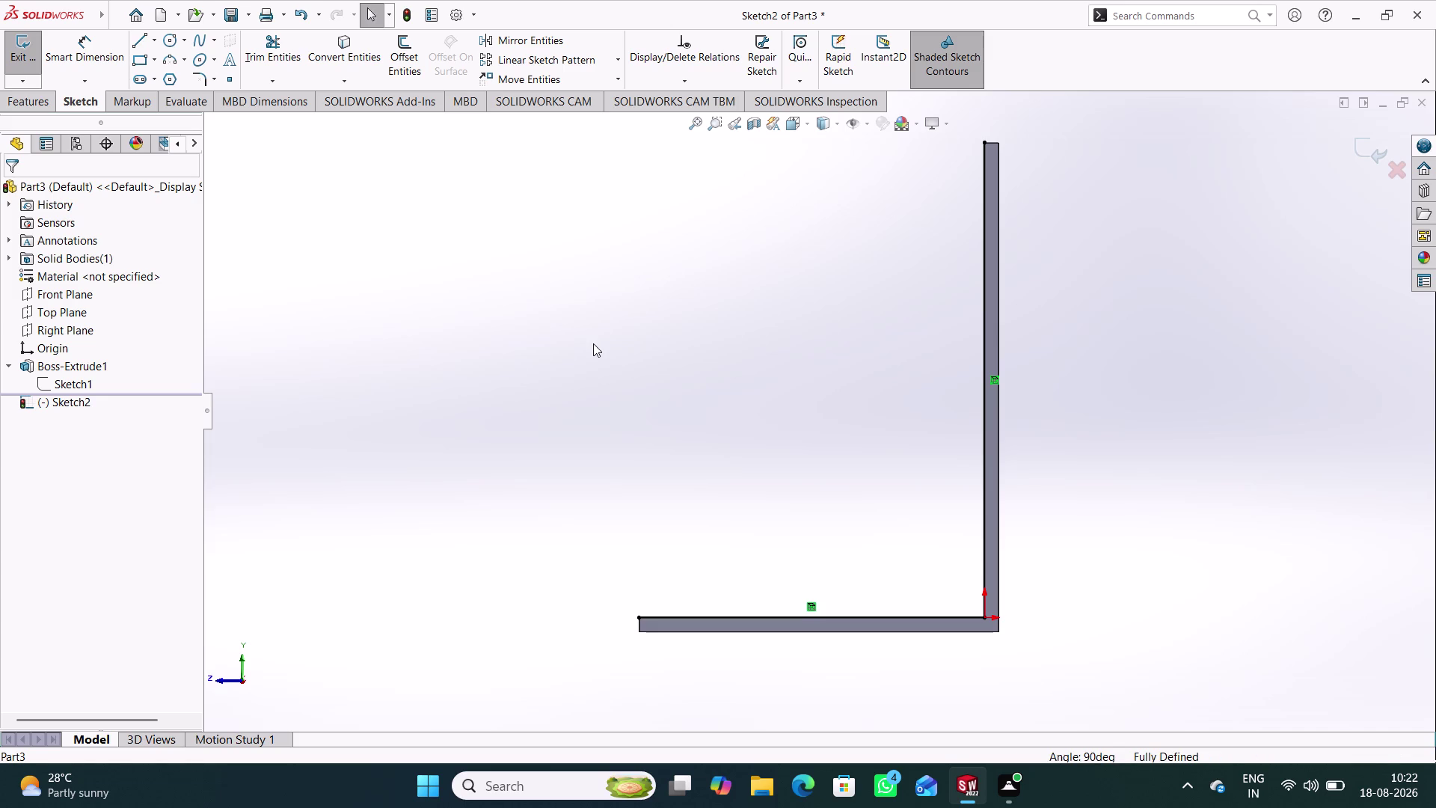
Draw the closed inner L profile with lines along the bracket's inner edges.
click(145, 46)
click(640, 617)
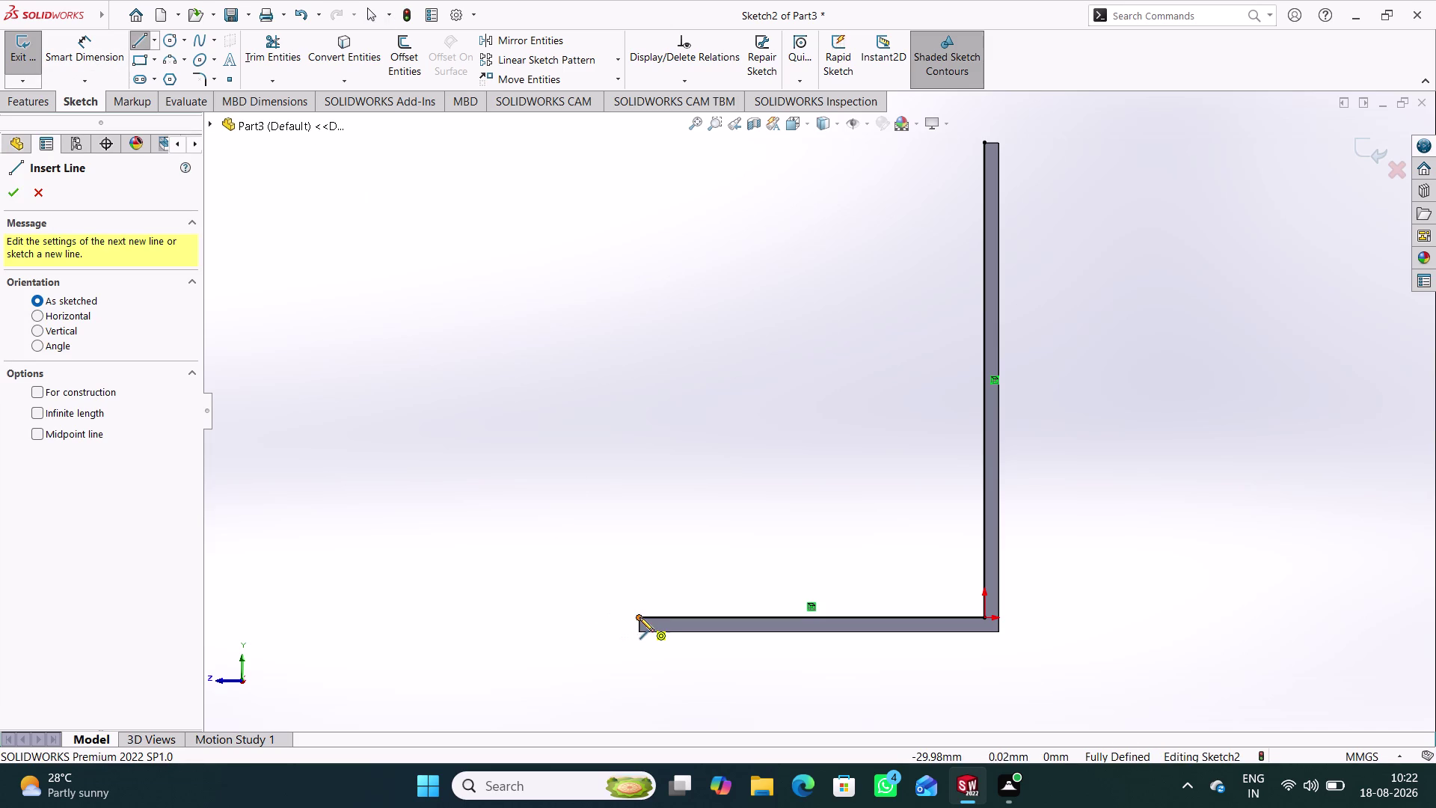
click(639, 579)
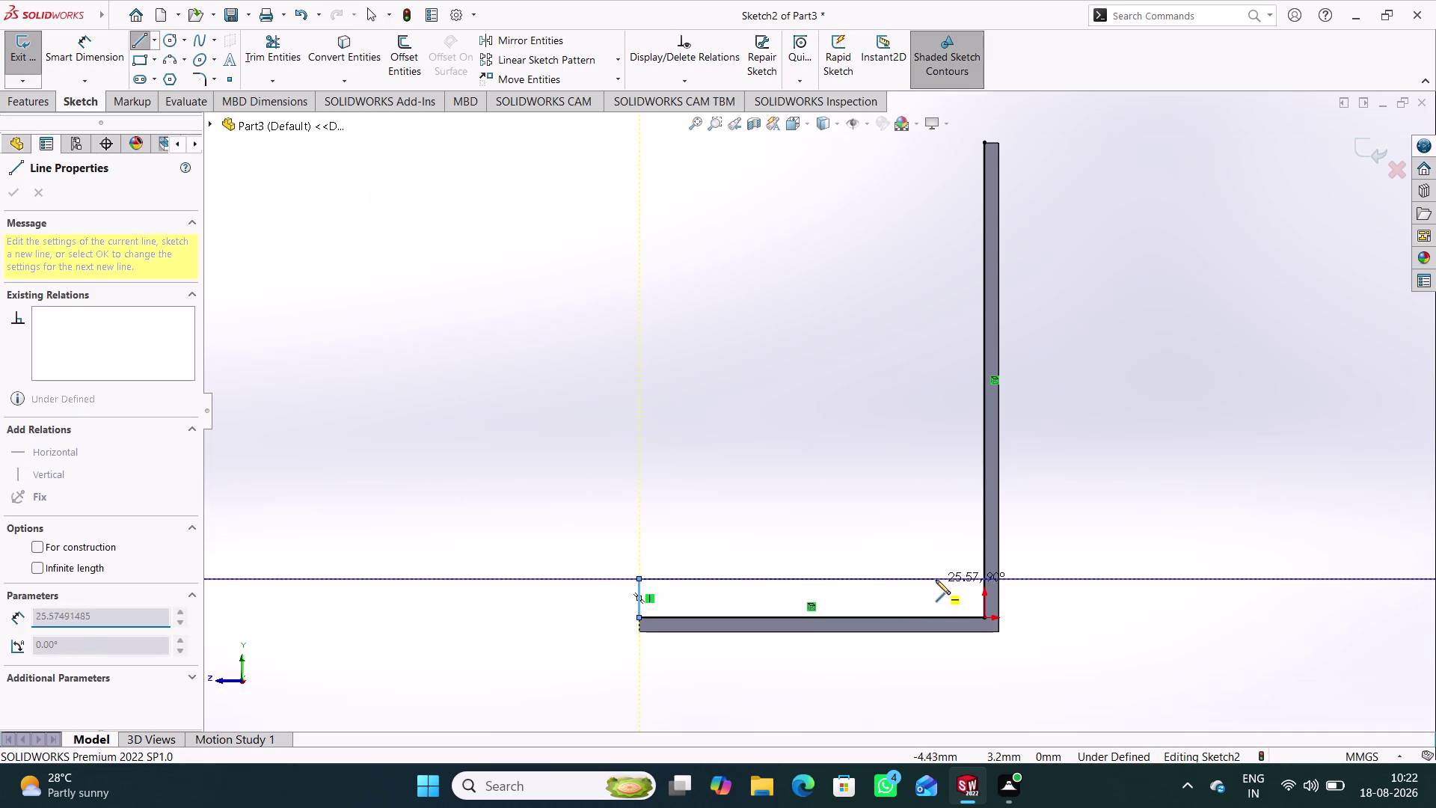
click(948, 578)
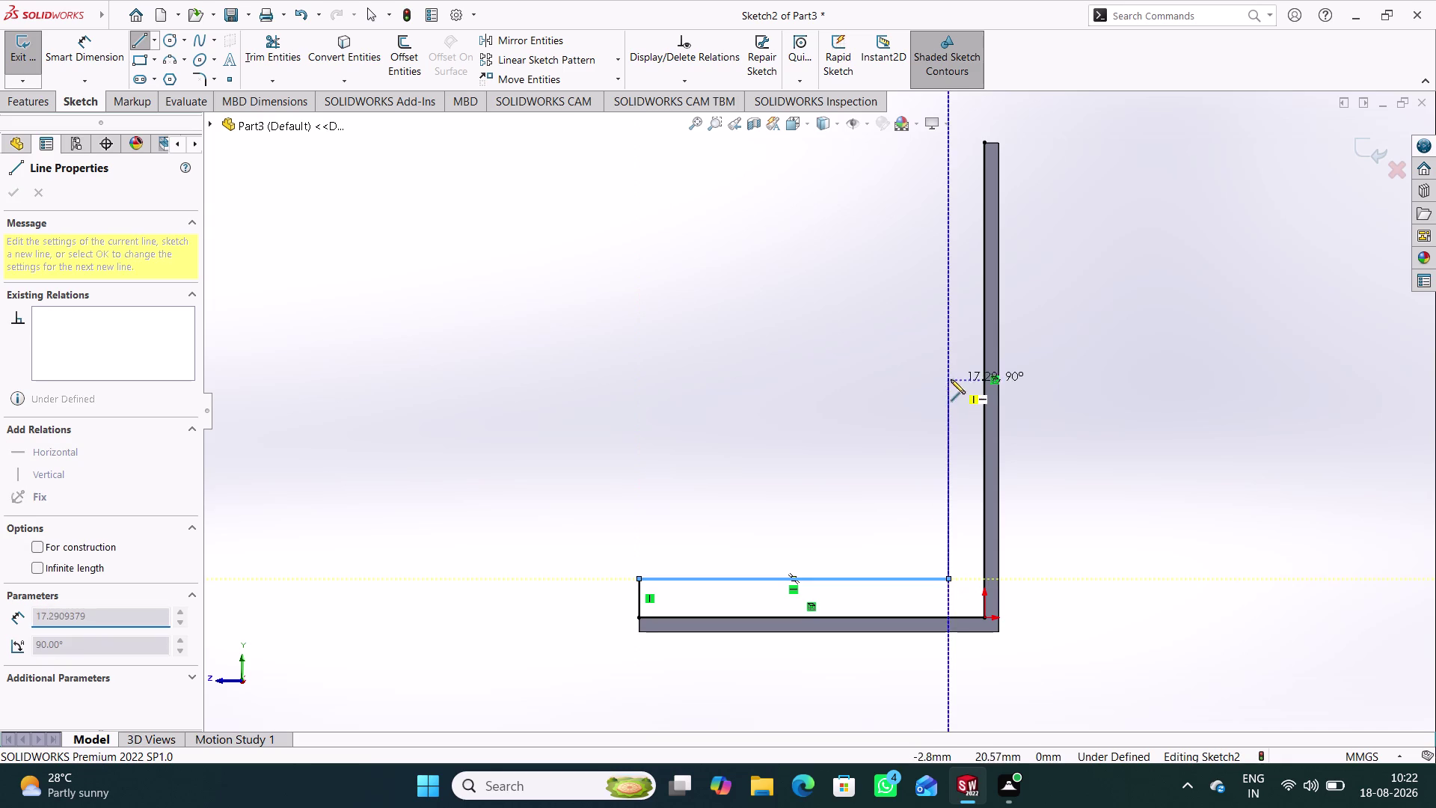
click(949, 143)
click(981, 143)
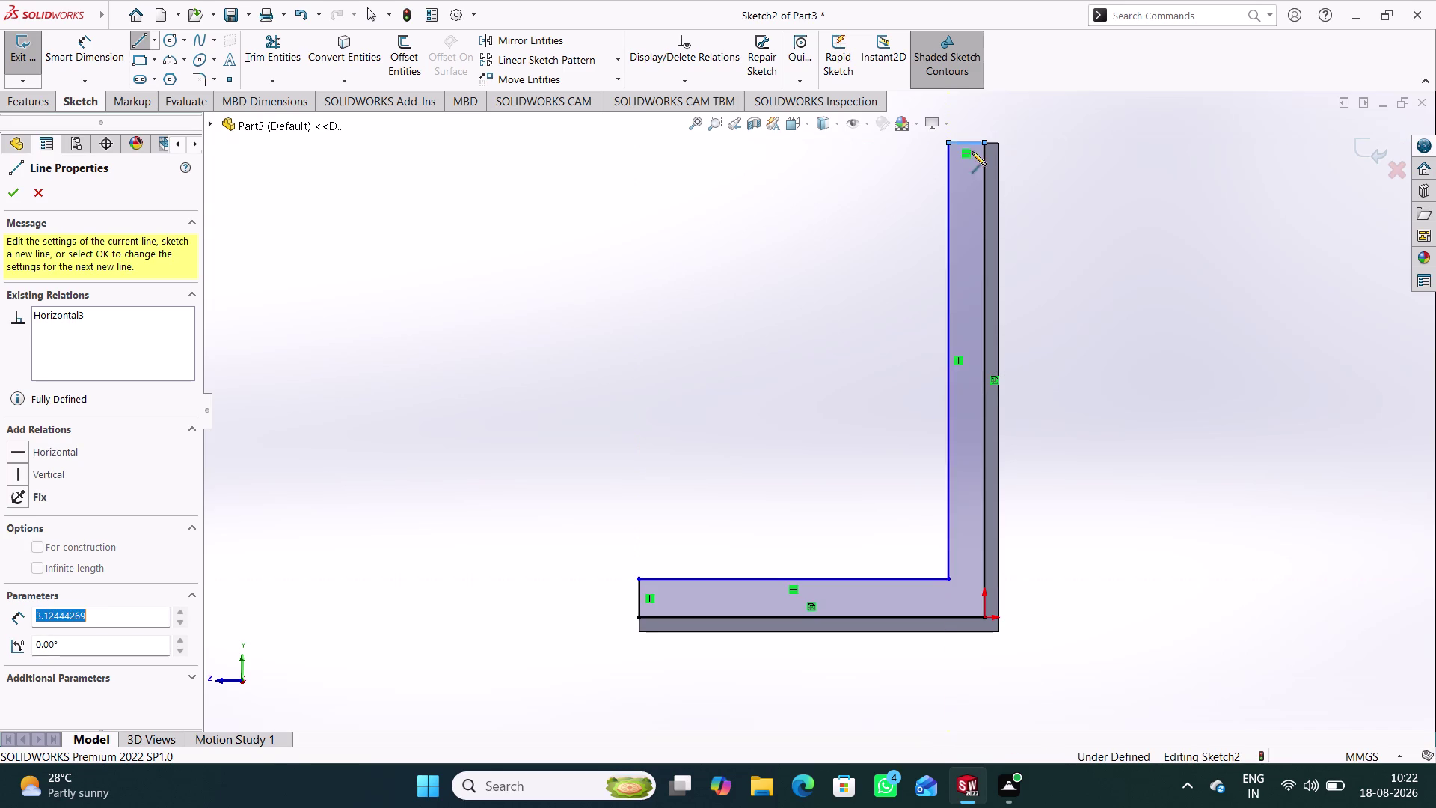
right_click(672, 272)
click(744, 276)
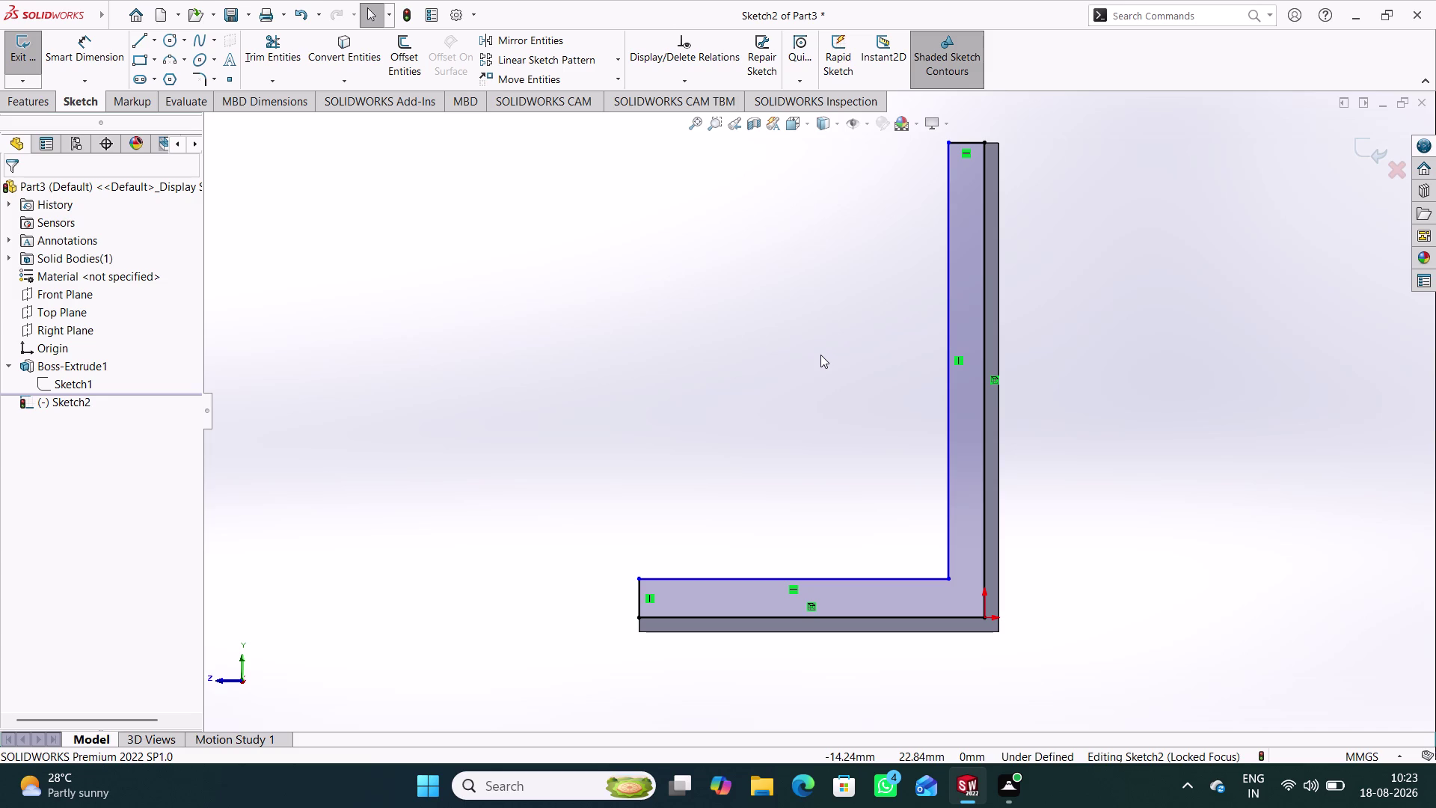
Dimension the inner profile's bottom leg thickness at its left end to 5 mm.
click(86, 56)
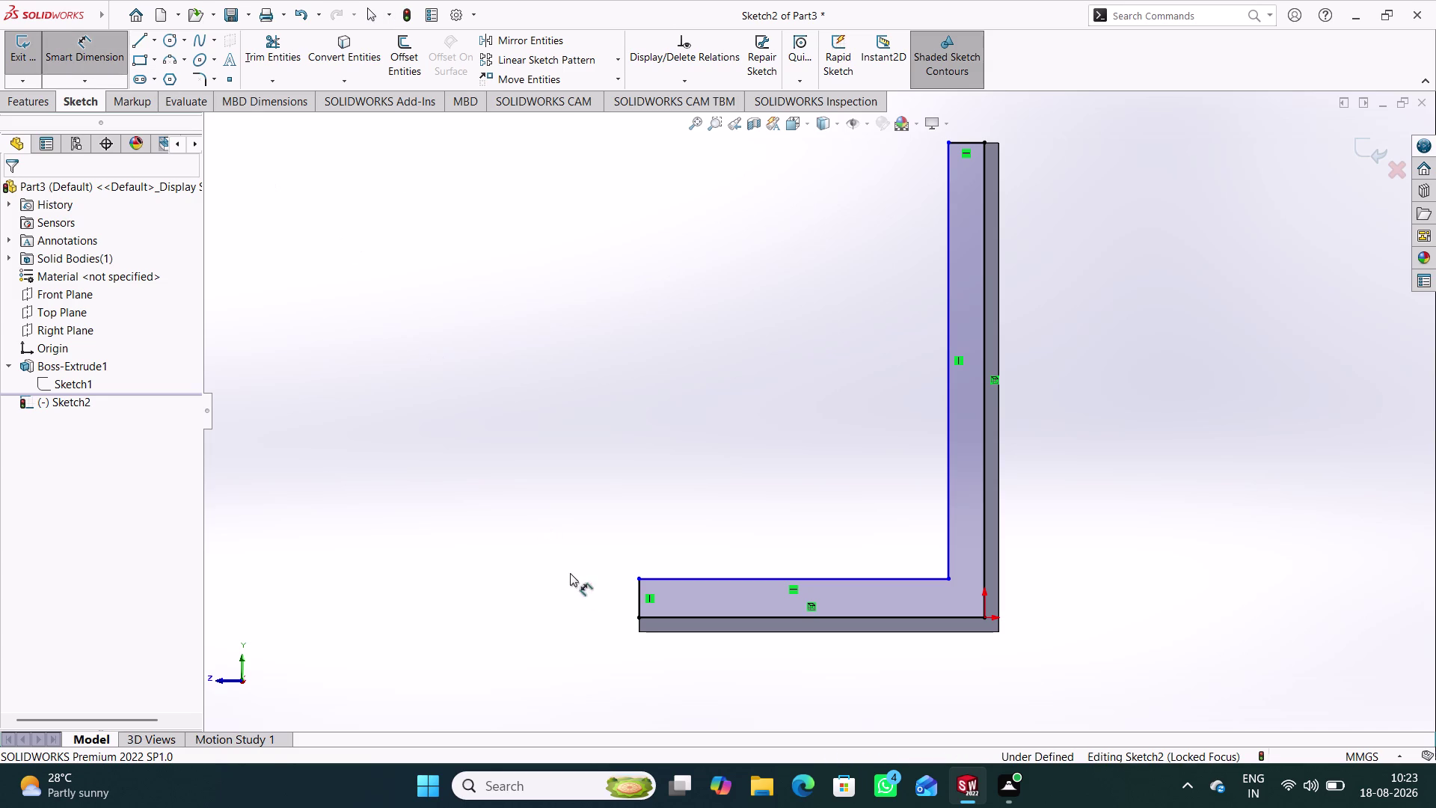
click(640, 631)
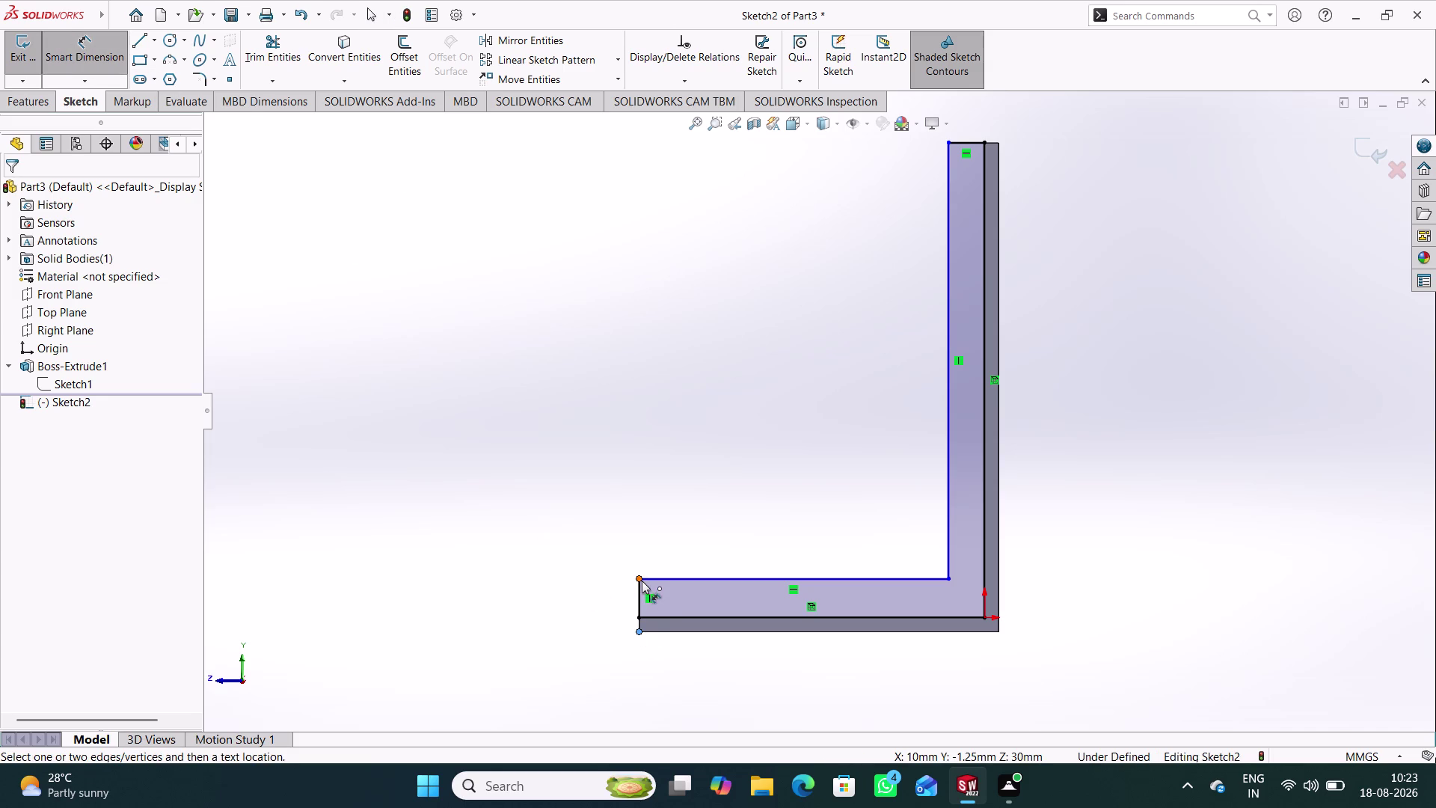
click(642, 580)
click(607, 606)
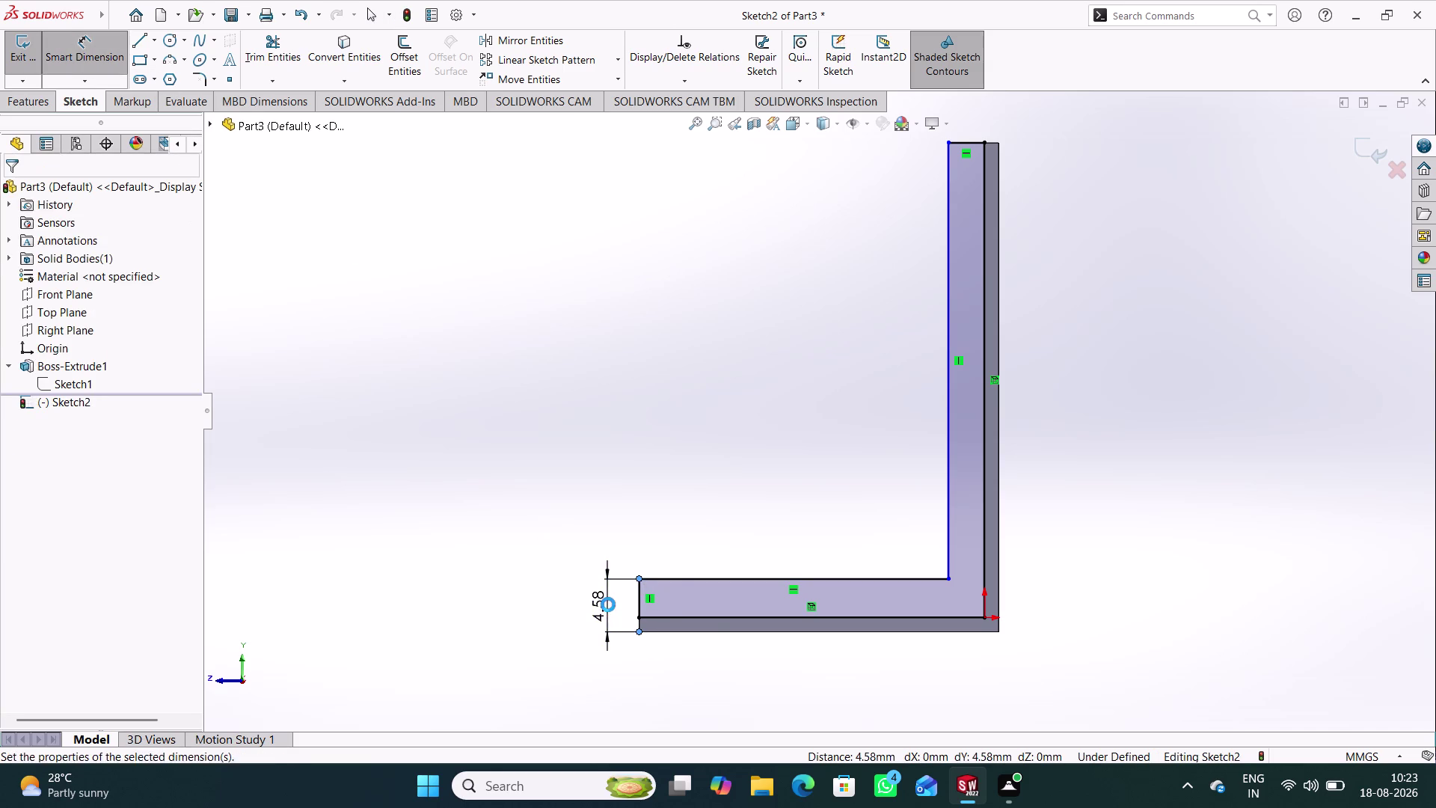
key(5)
key(Return)
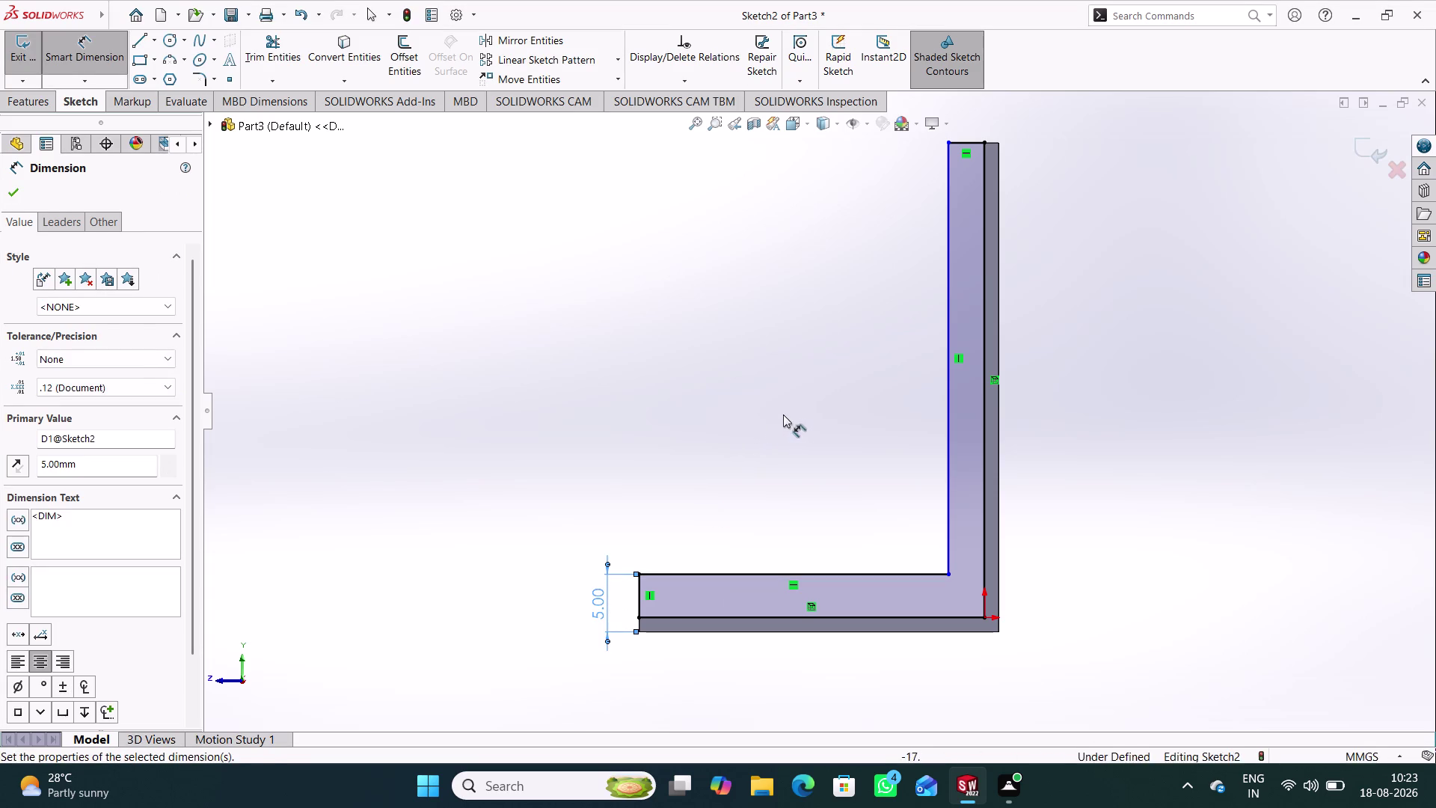
click(783, 414)
scroll(up, 3)
scroll(down, 3)
scroll(down, 3)
click(917, 276)
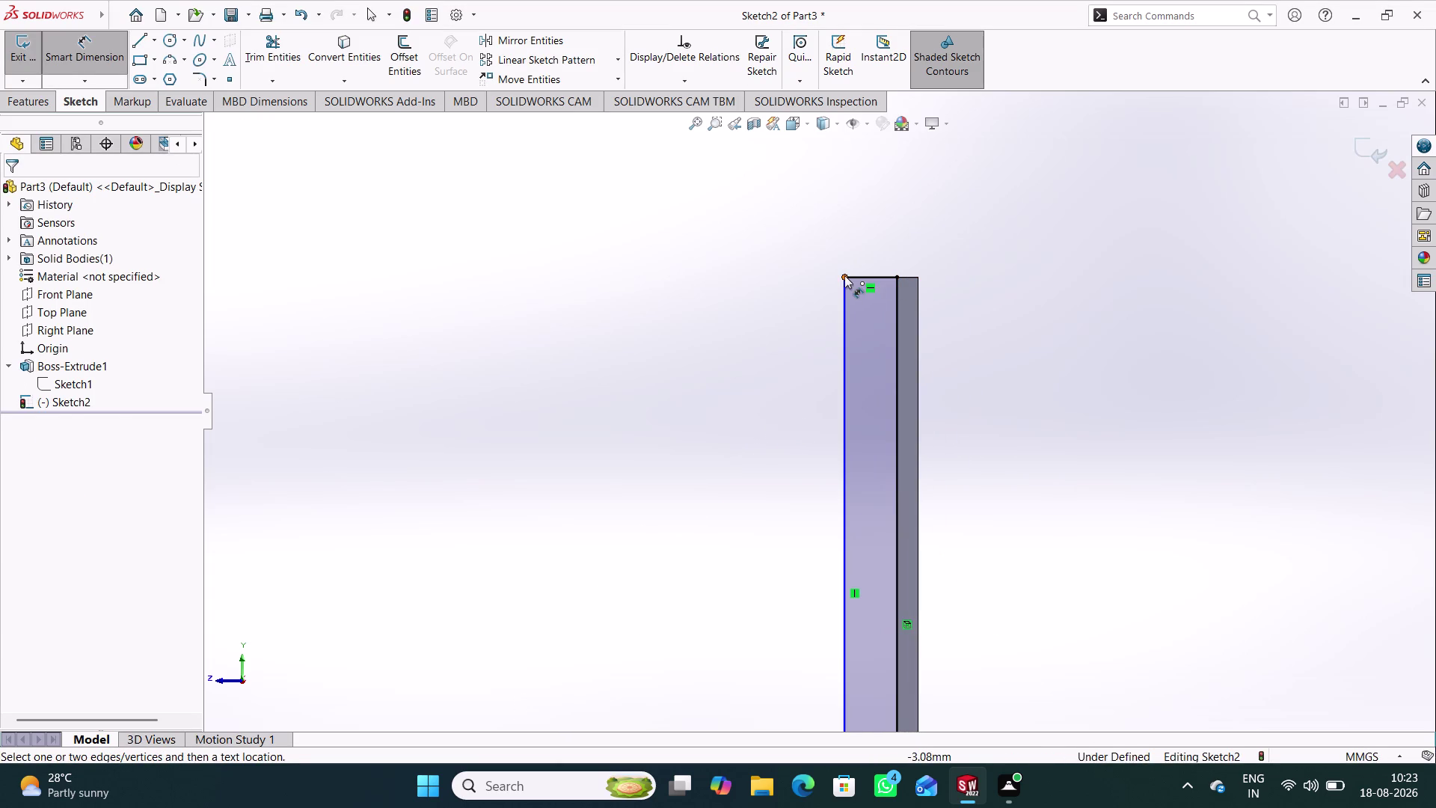
Drag the profile's top corner point onto the bracket's inner edge.
click(844, 275)
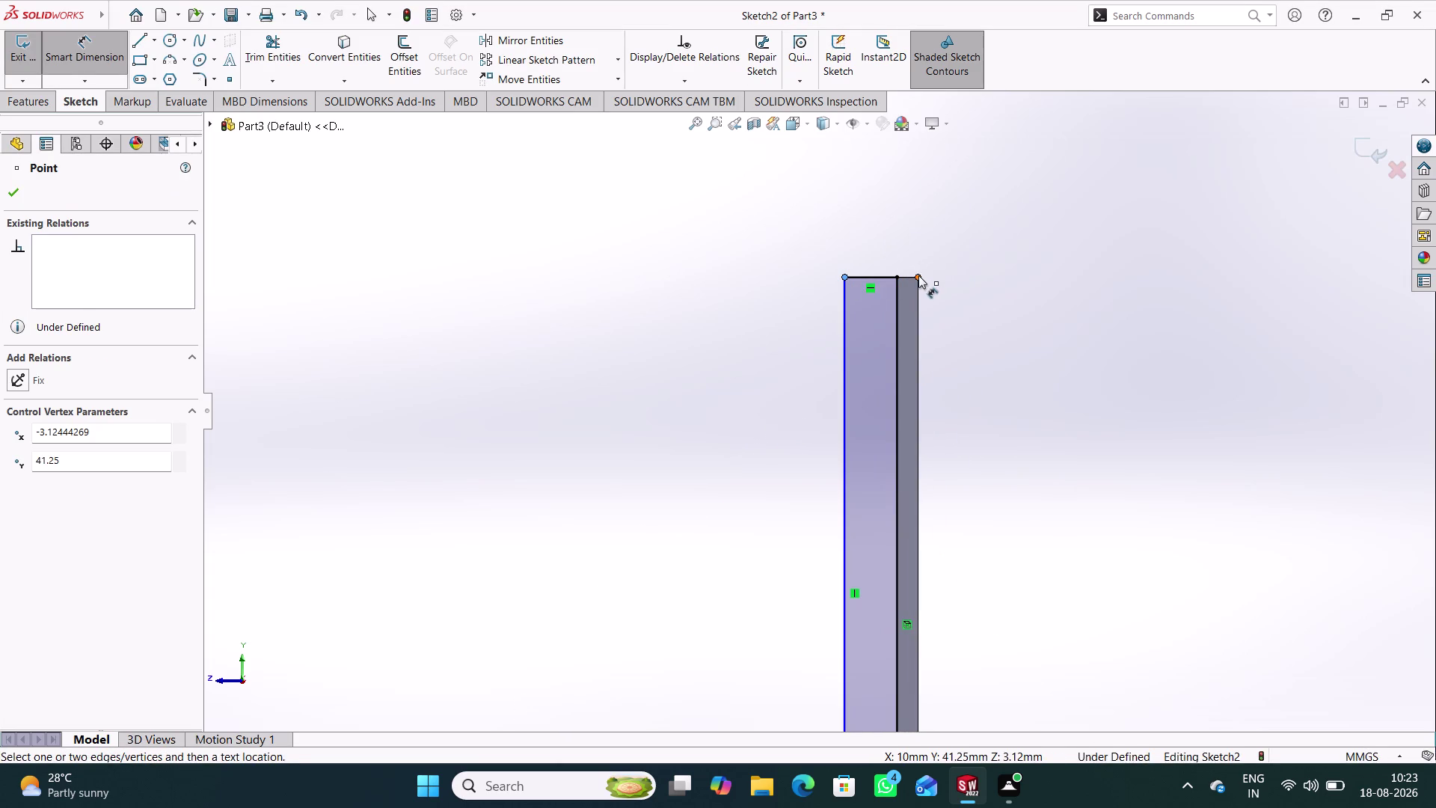
click(916, 276)
click(919, 279)
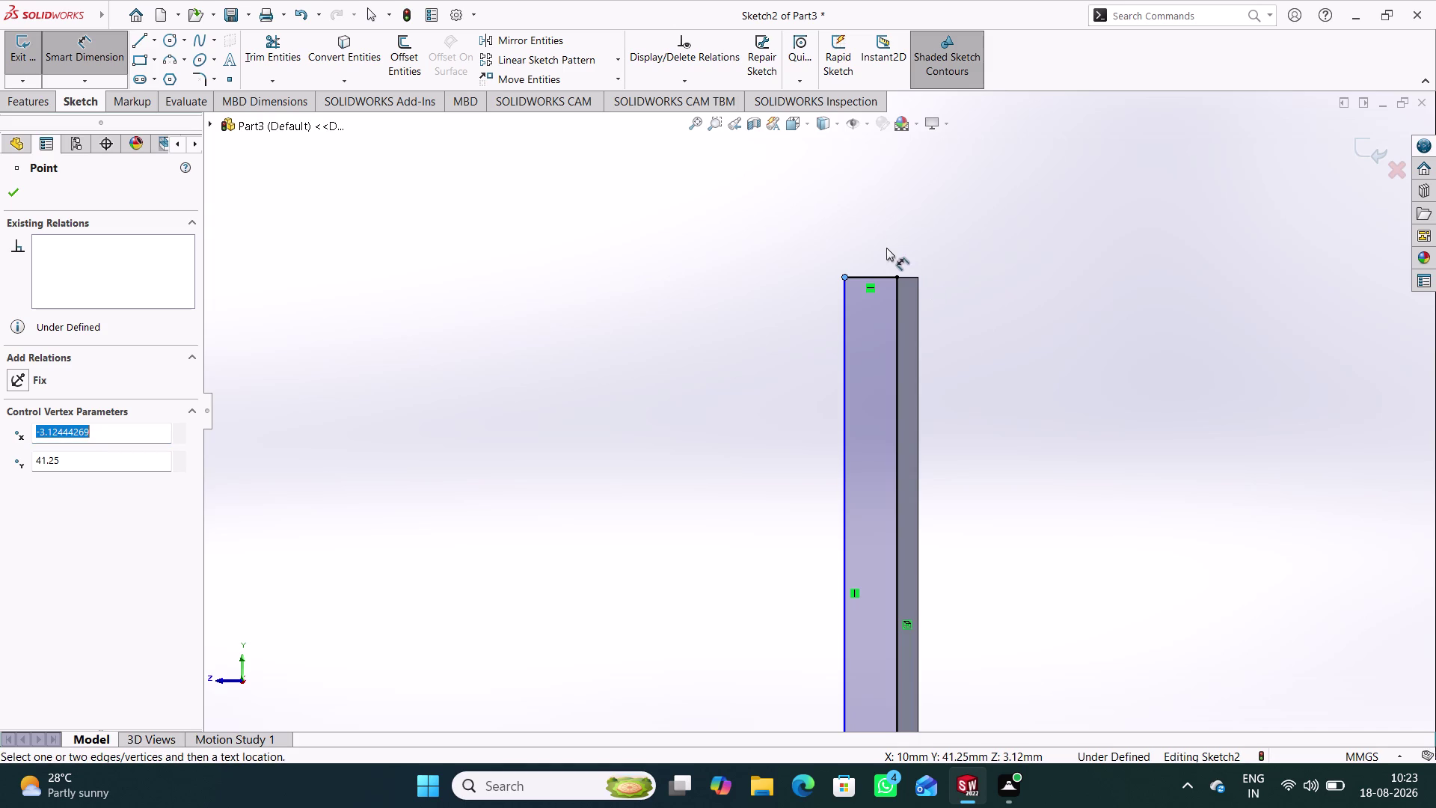
click(481, 270)
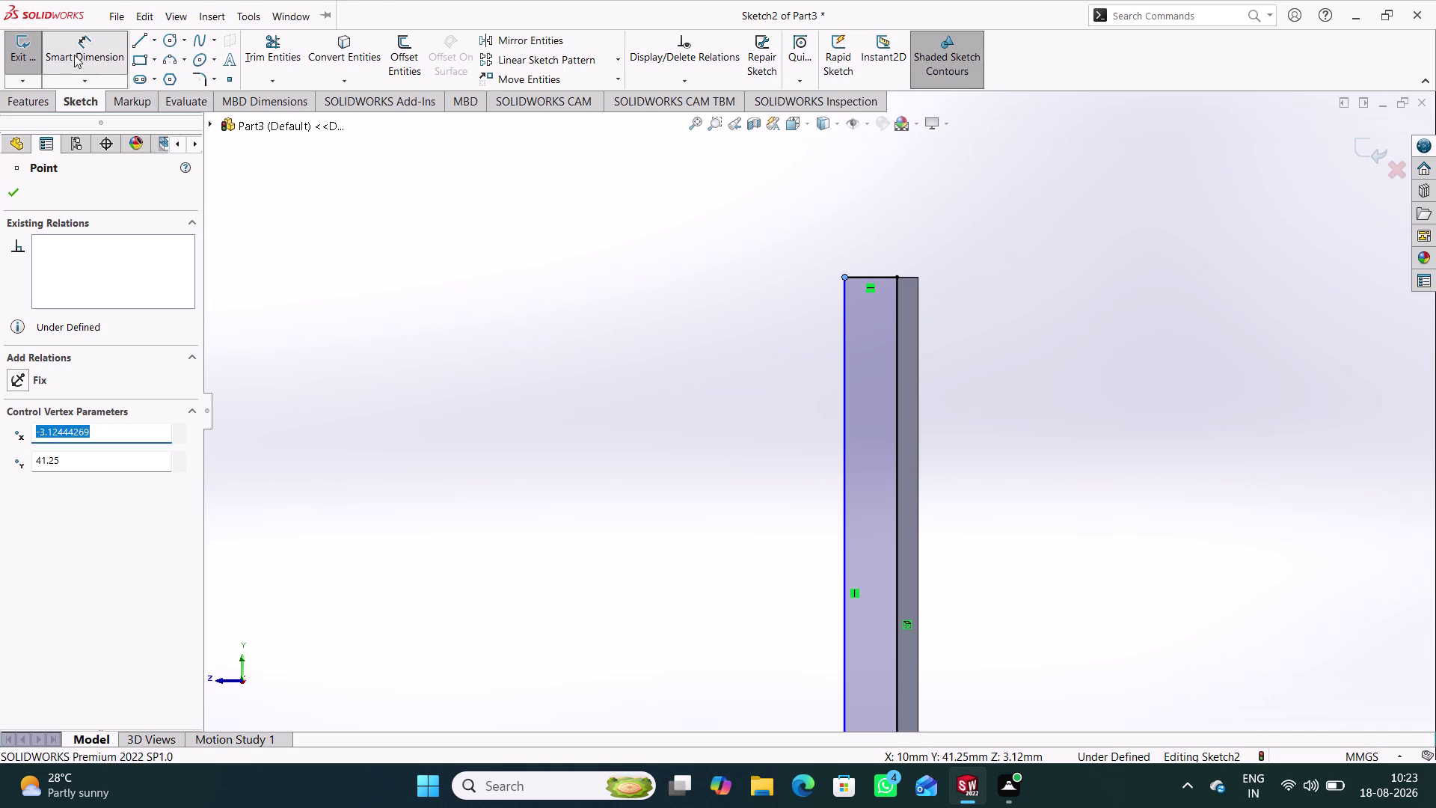
click(74, 54)
click(578, 298)
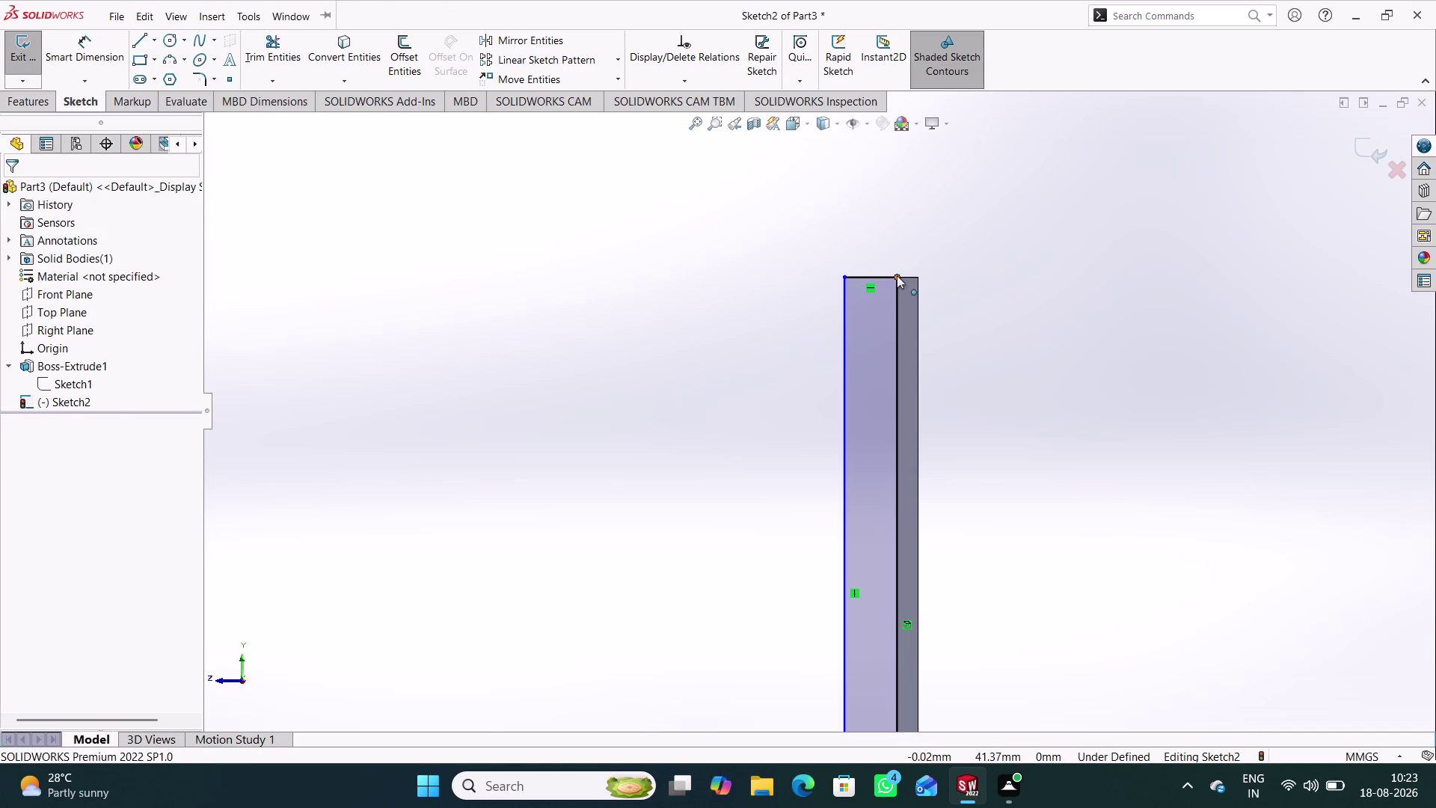
drag(897, 276, 897, 298)
click(1003, 312)
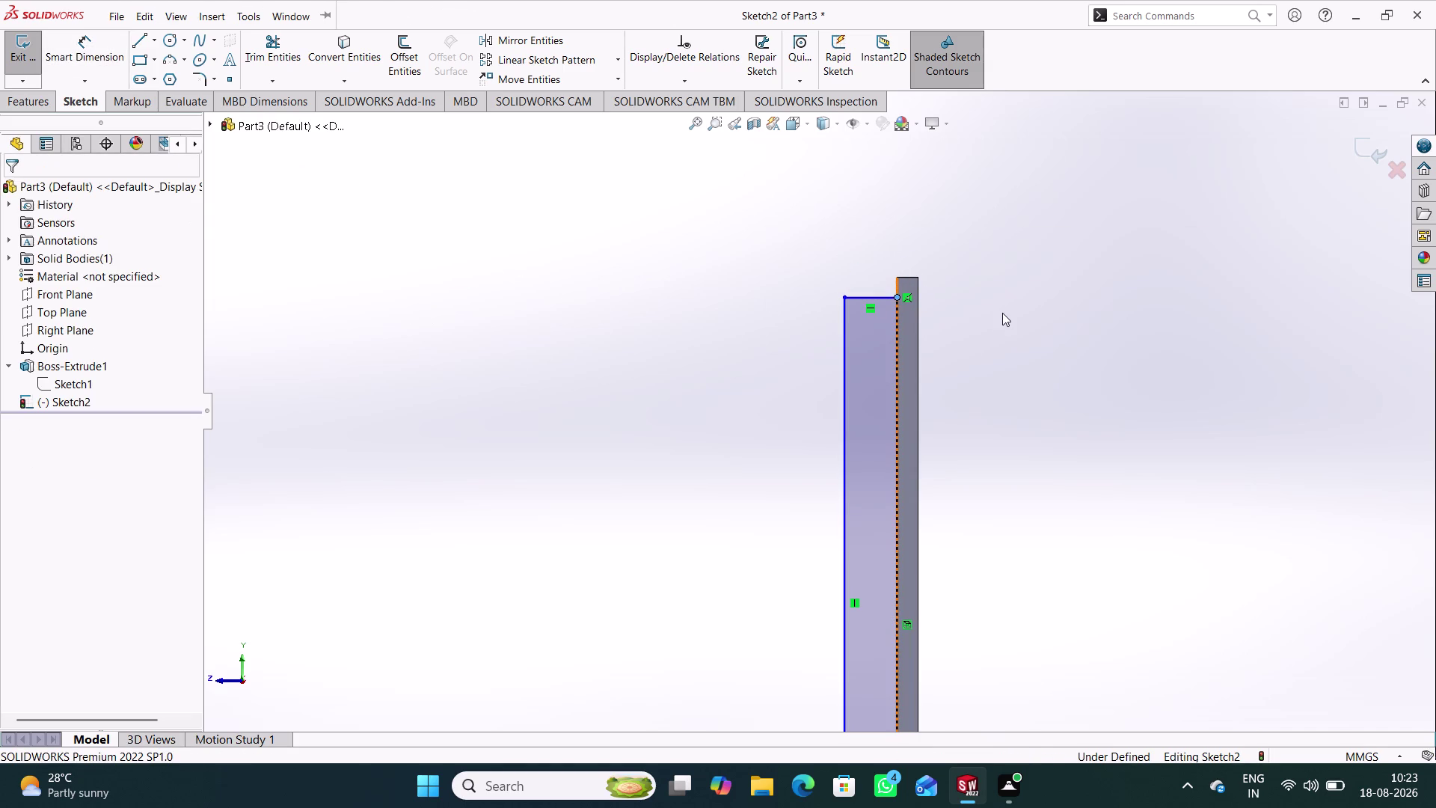
Make the profile's top corner coincident with the bracket's top corner.
click(899, 296)
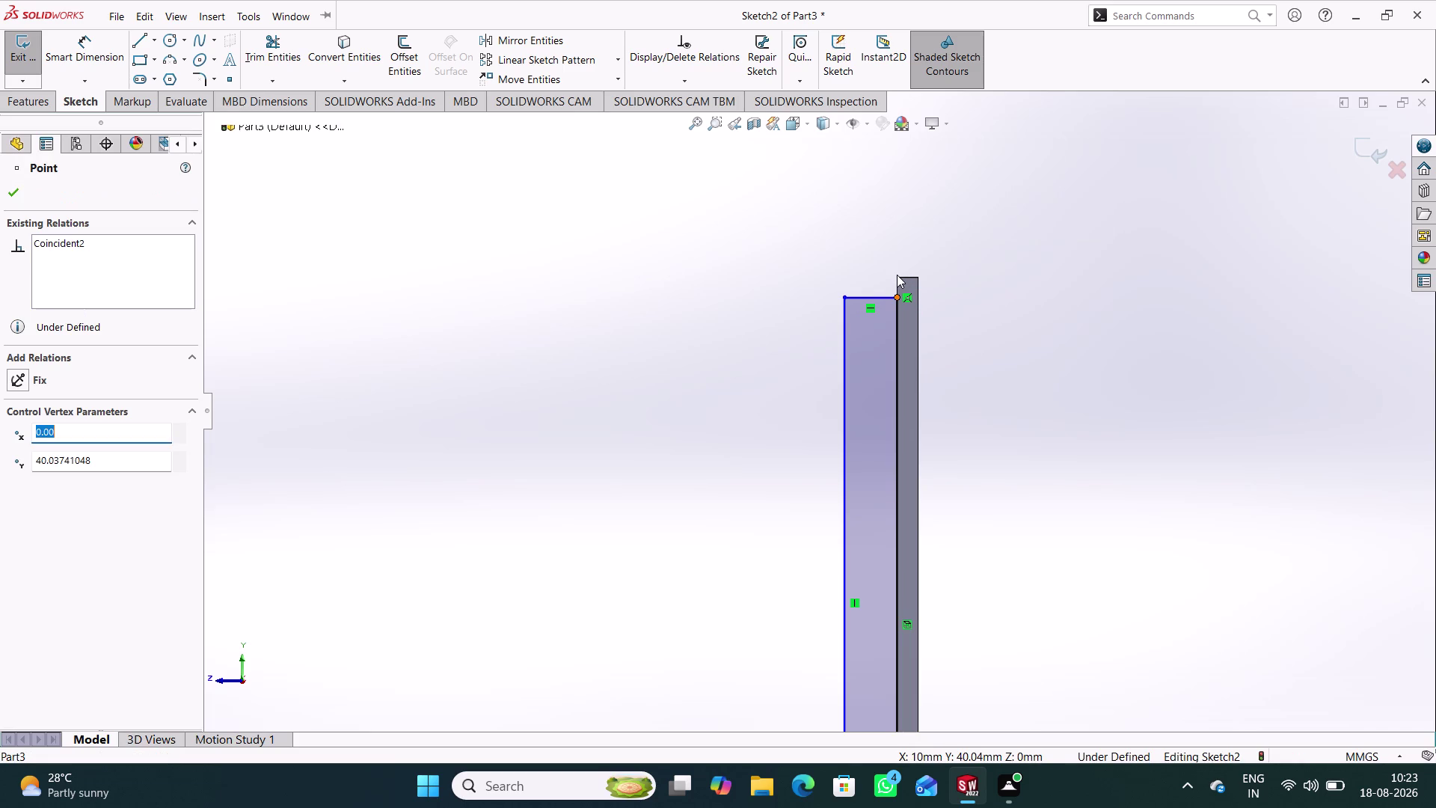
click(896, 276)
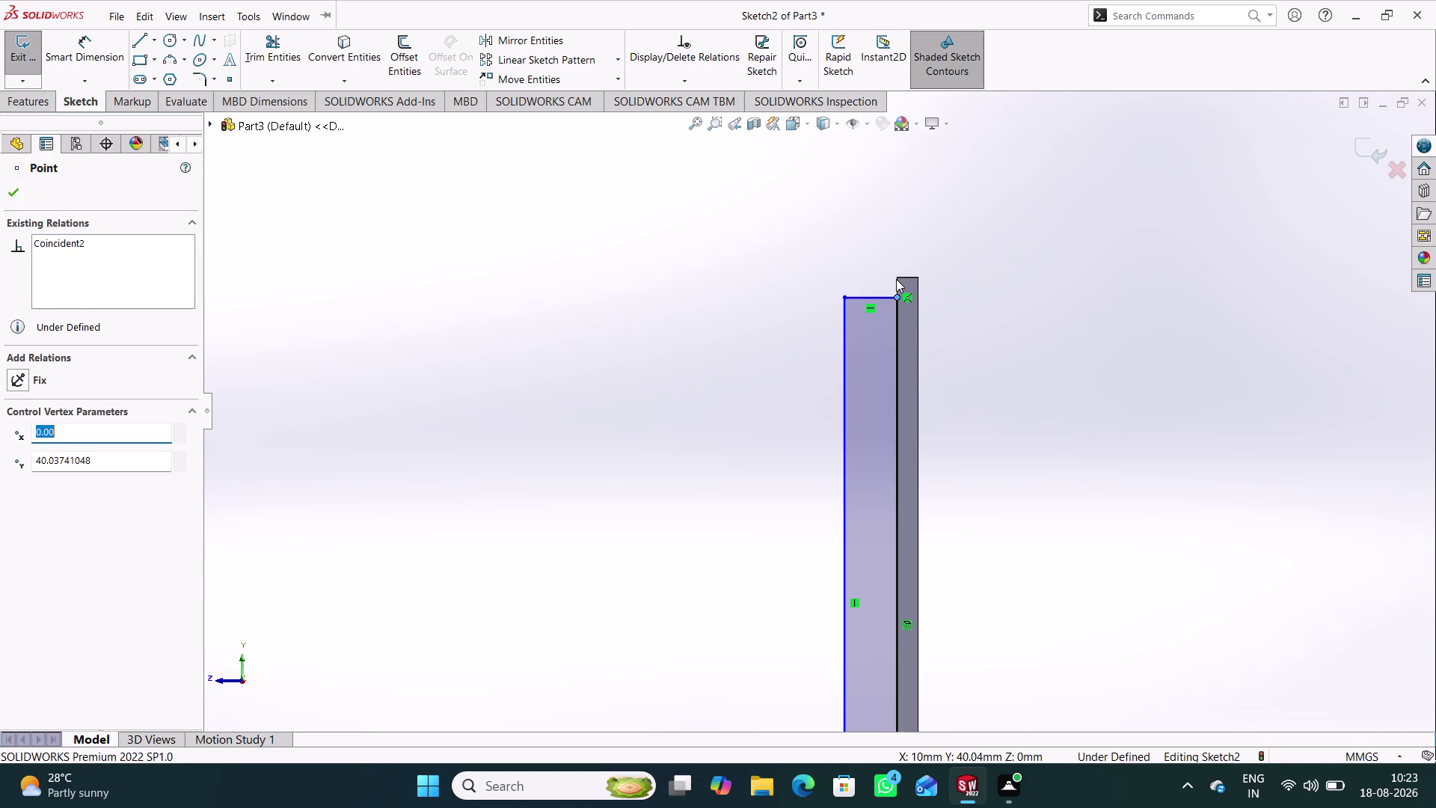
click(898, 277)
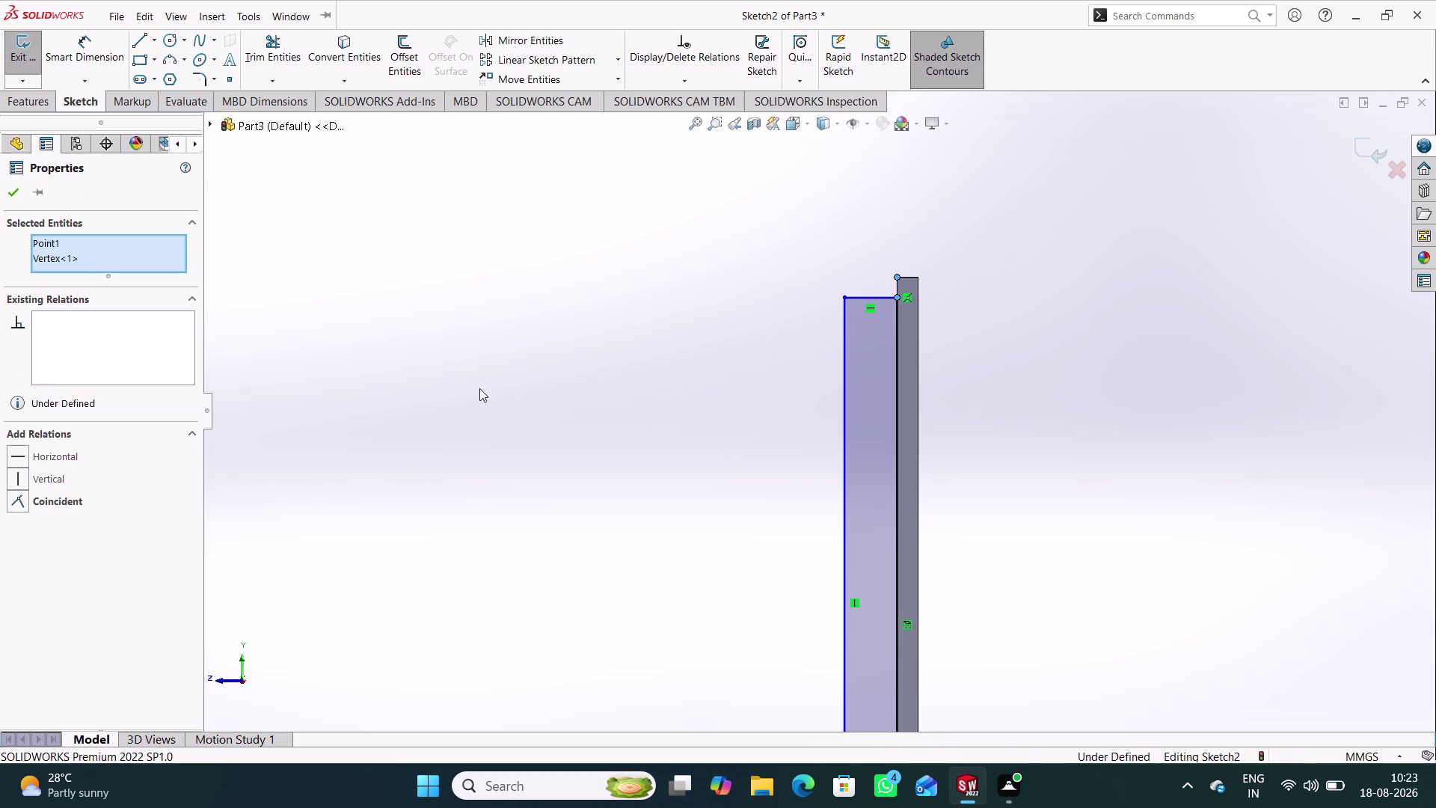
click(75, 499)
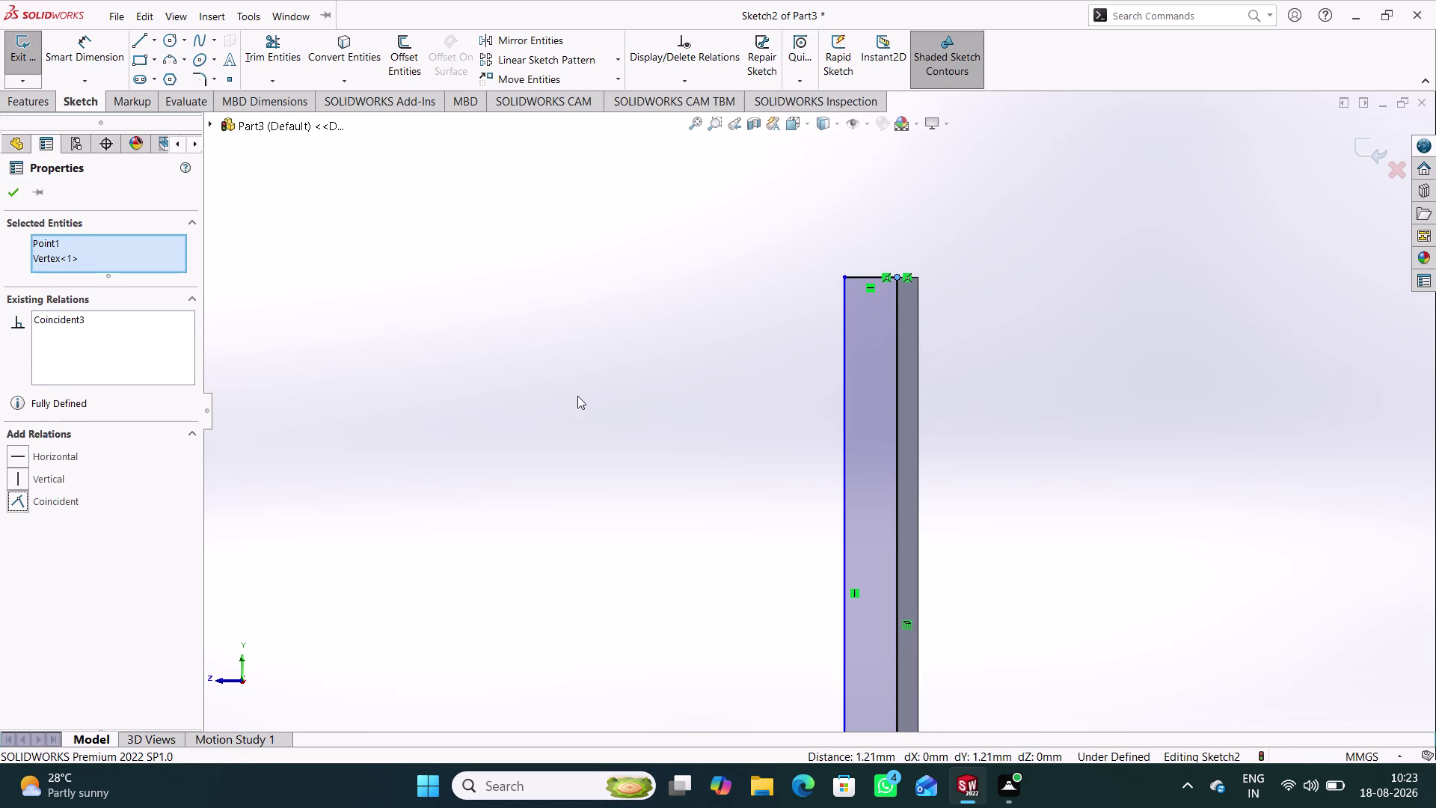
click(578, 396)
right_drag(709, 469, 677, 300)
click(846, 279)
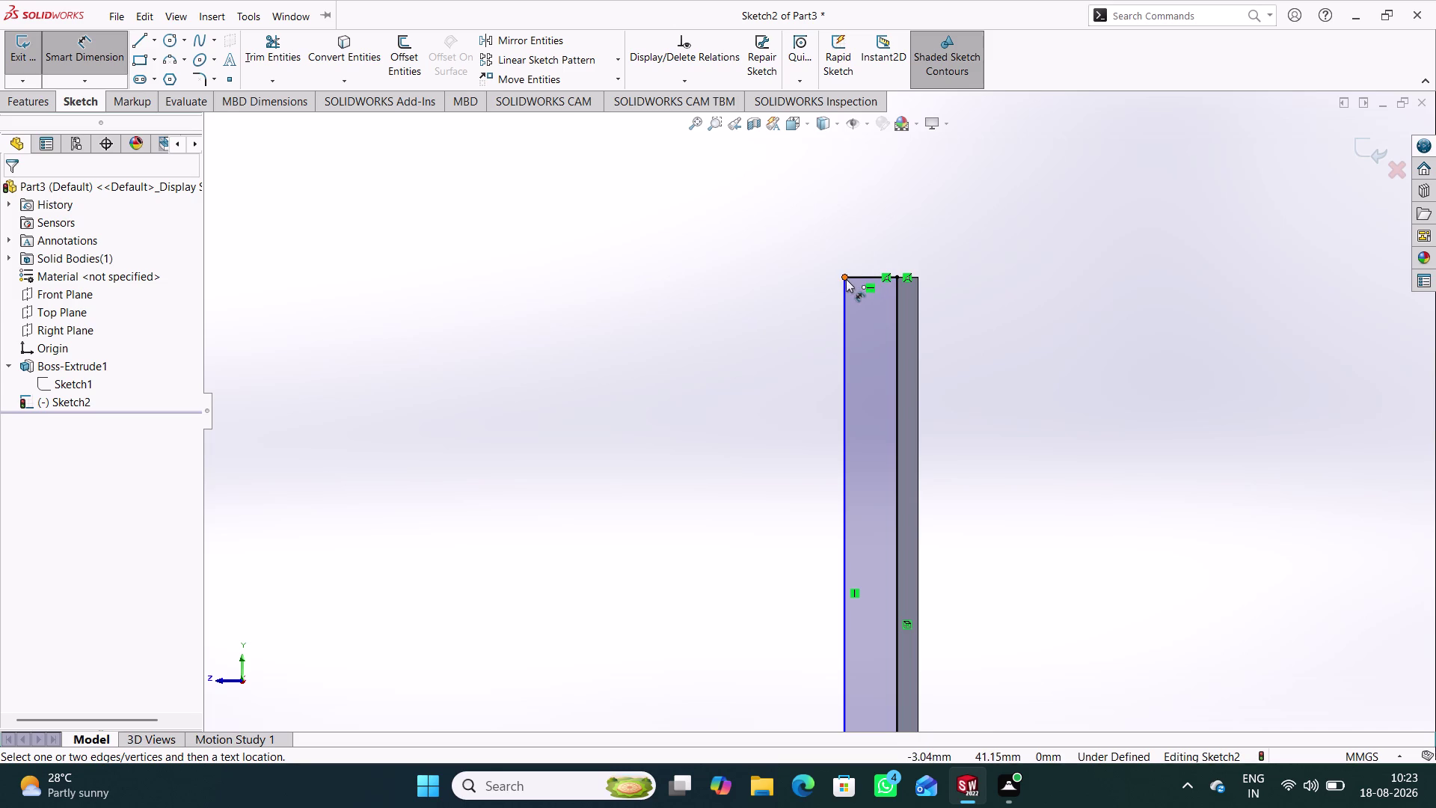
Dimension the vertical leg width to 5 mm, fully defining Sketch2, and exit.
click(920, 276)
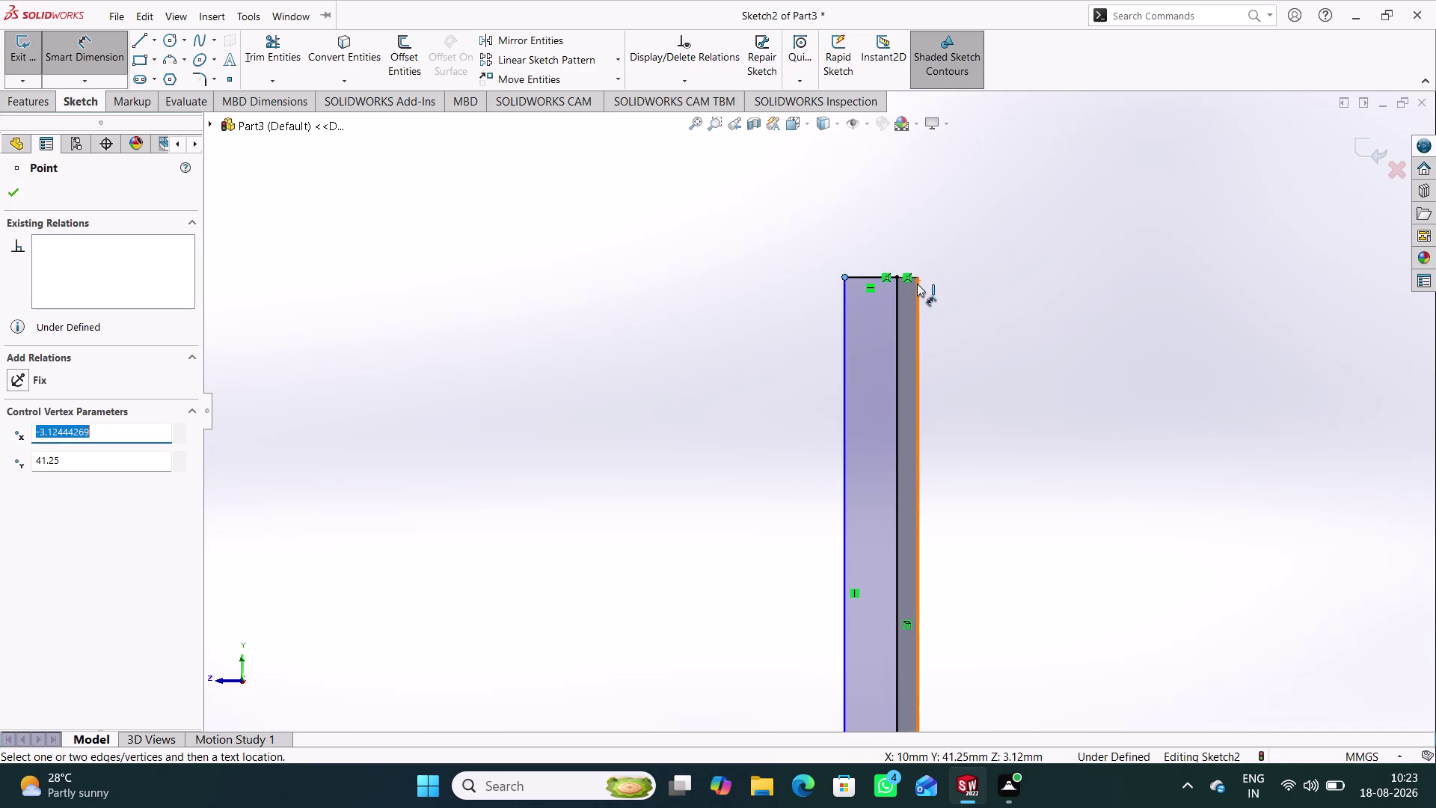
click(917, 275)
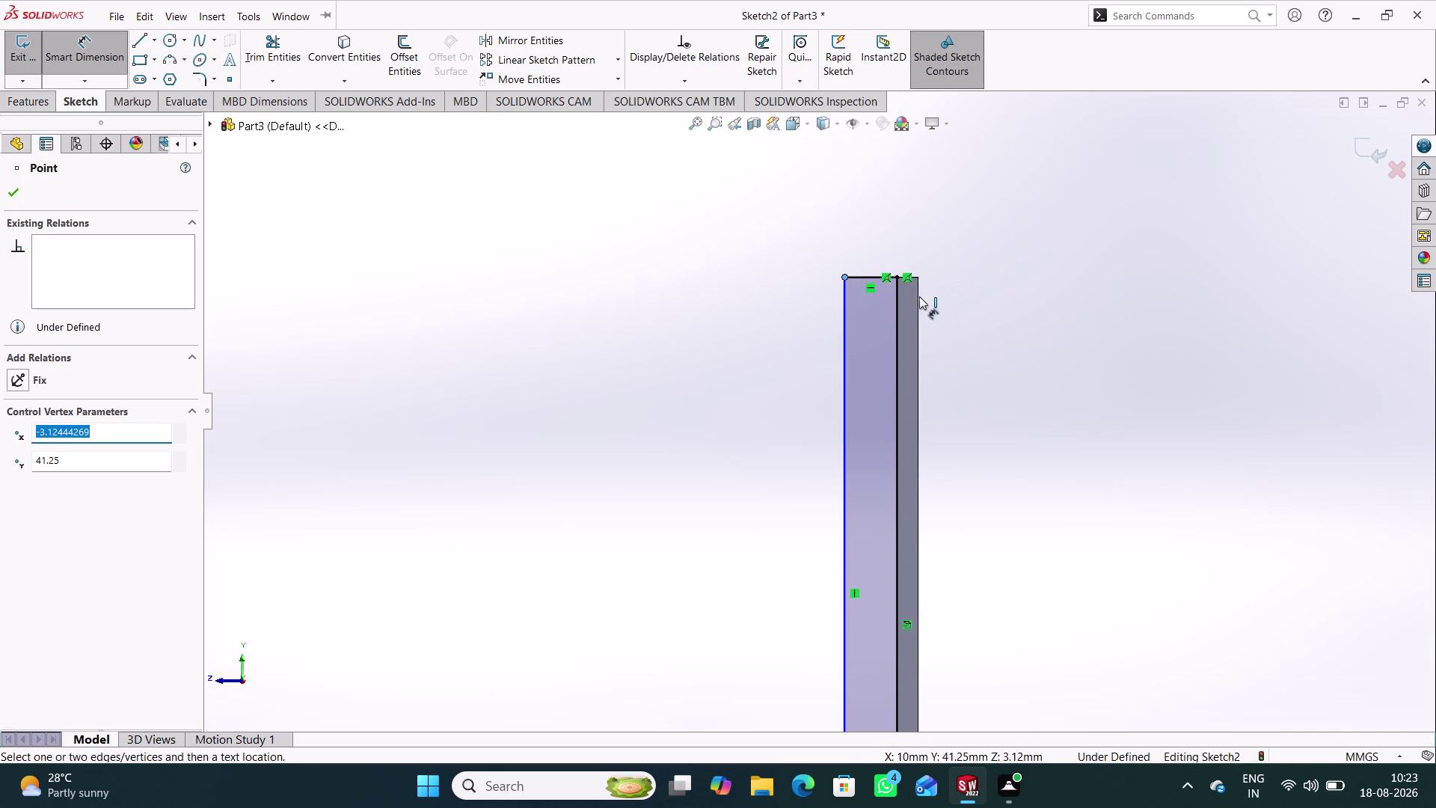
click(919, 296)
click(883, 243)
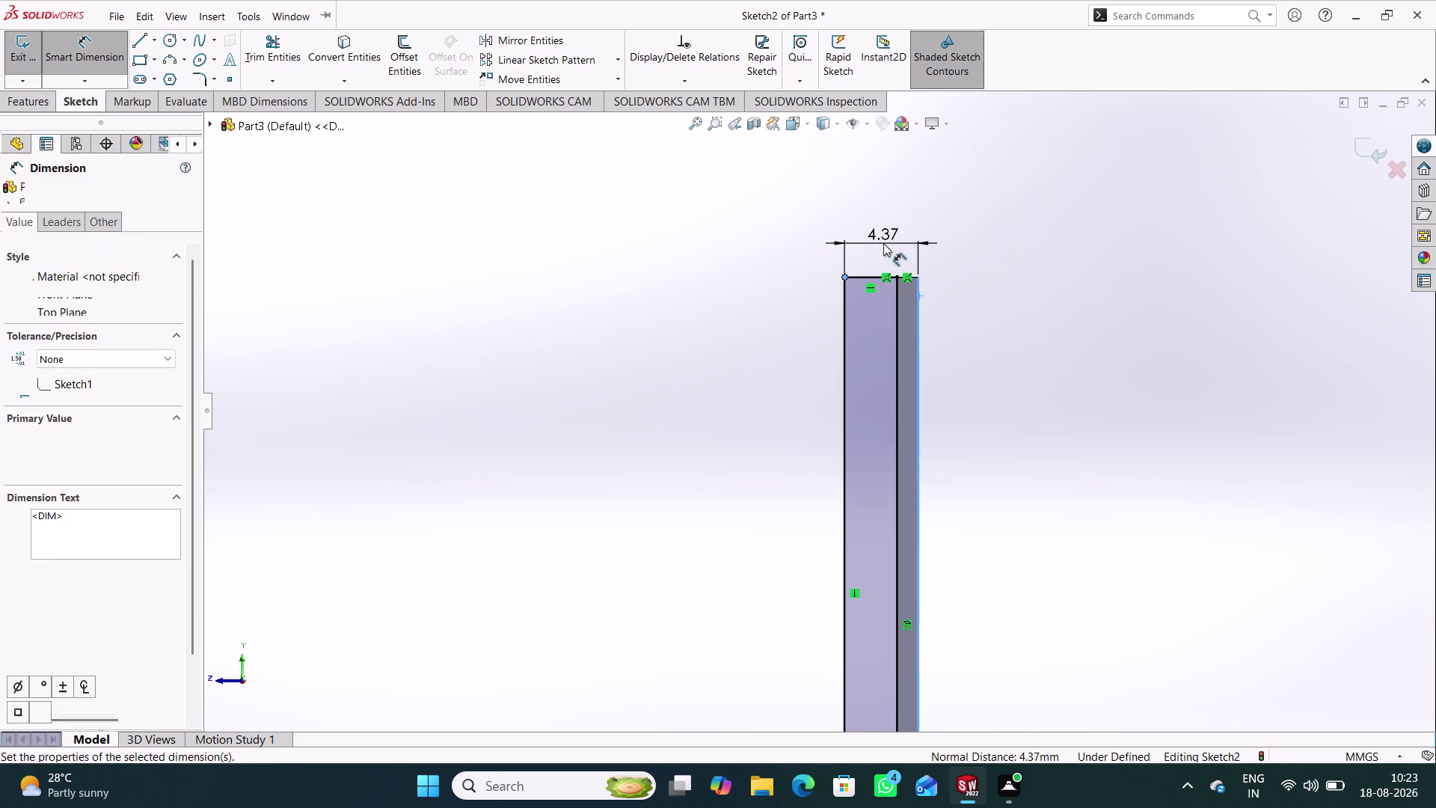
key(5)
key(Return)
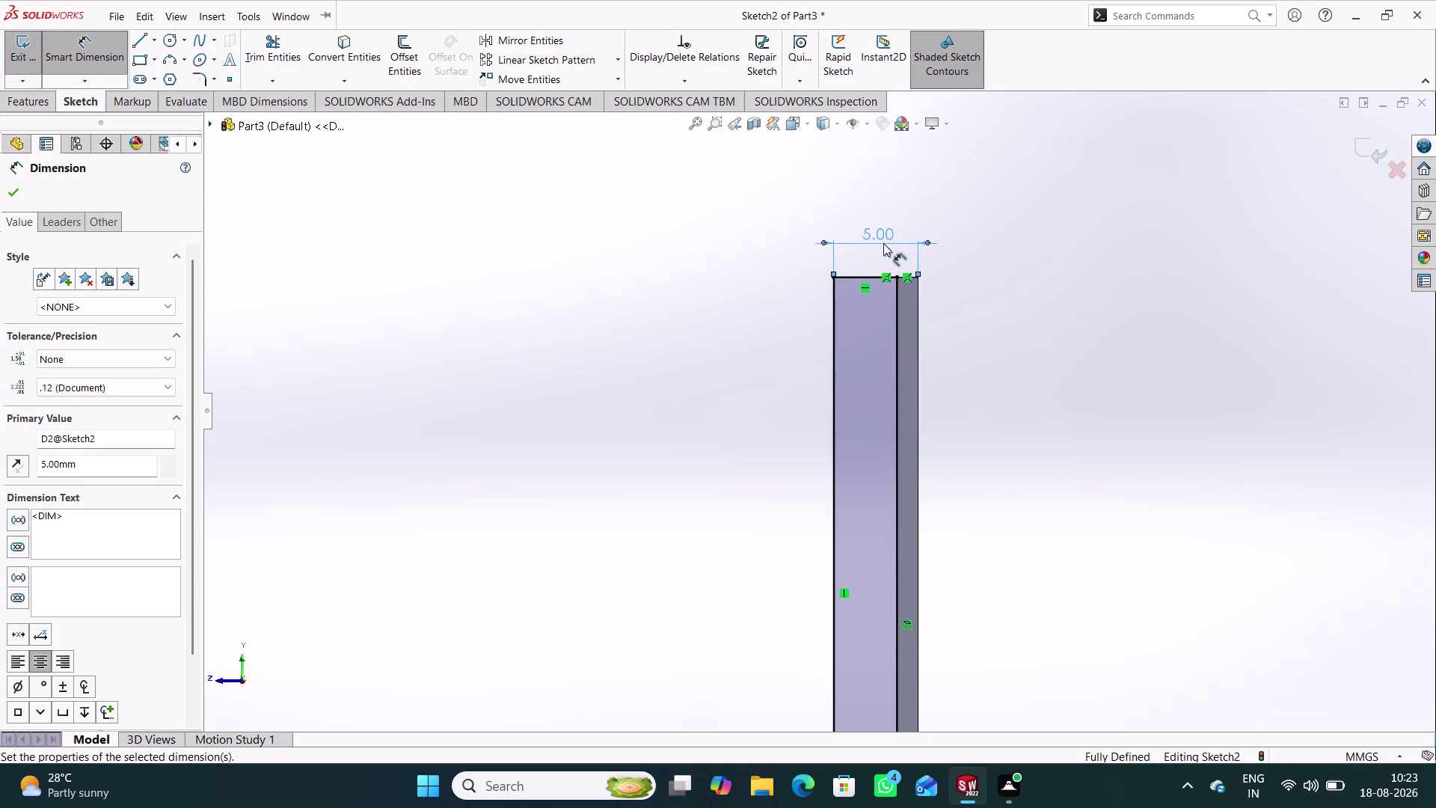
click(535, 219)
click(80, 53)
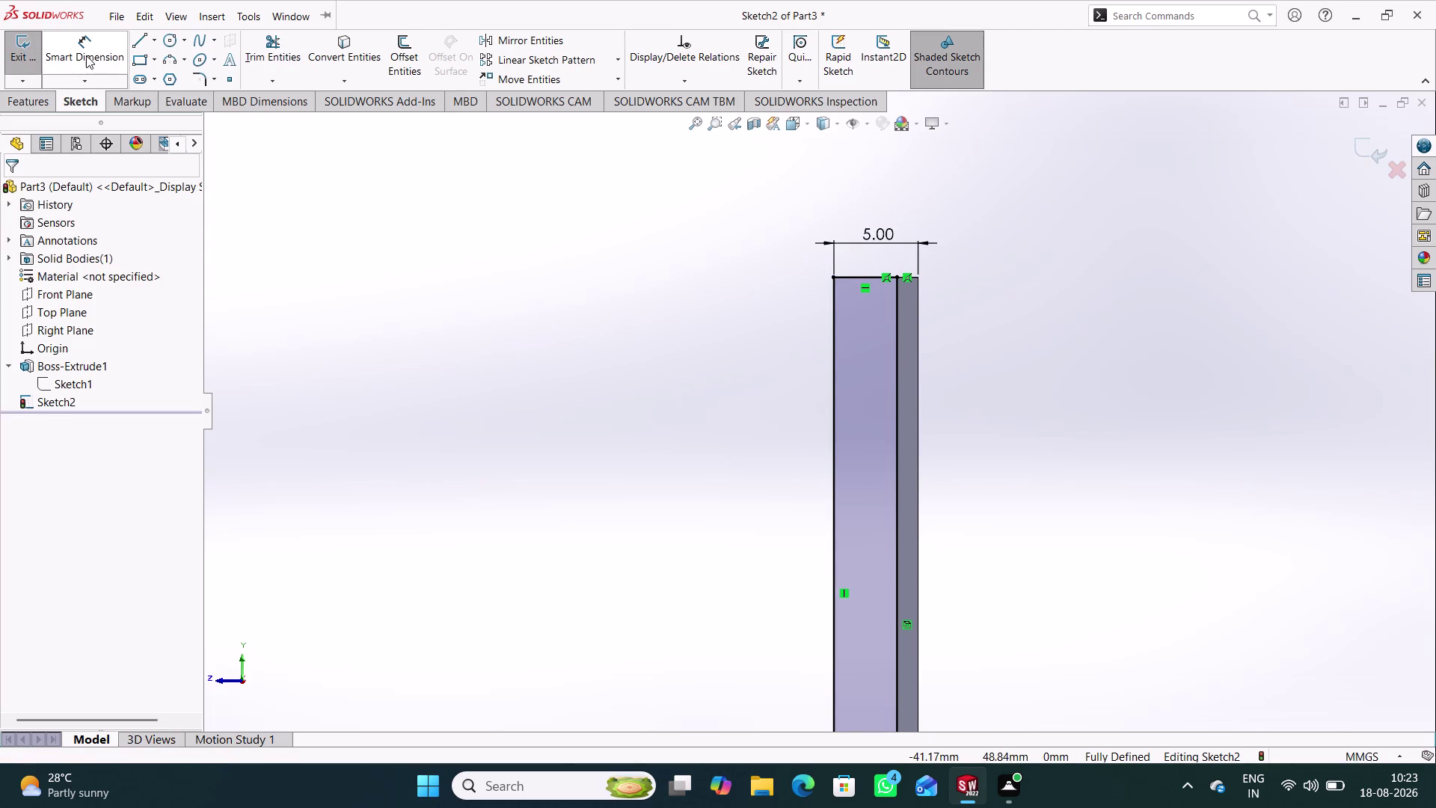
scroll(up, 3)
scroll(up, 3)
scroll(down, 3)
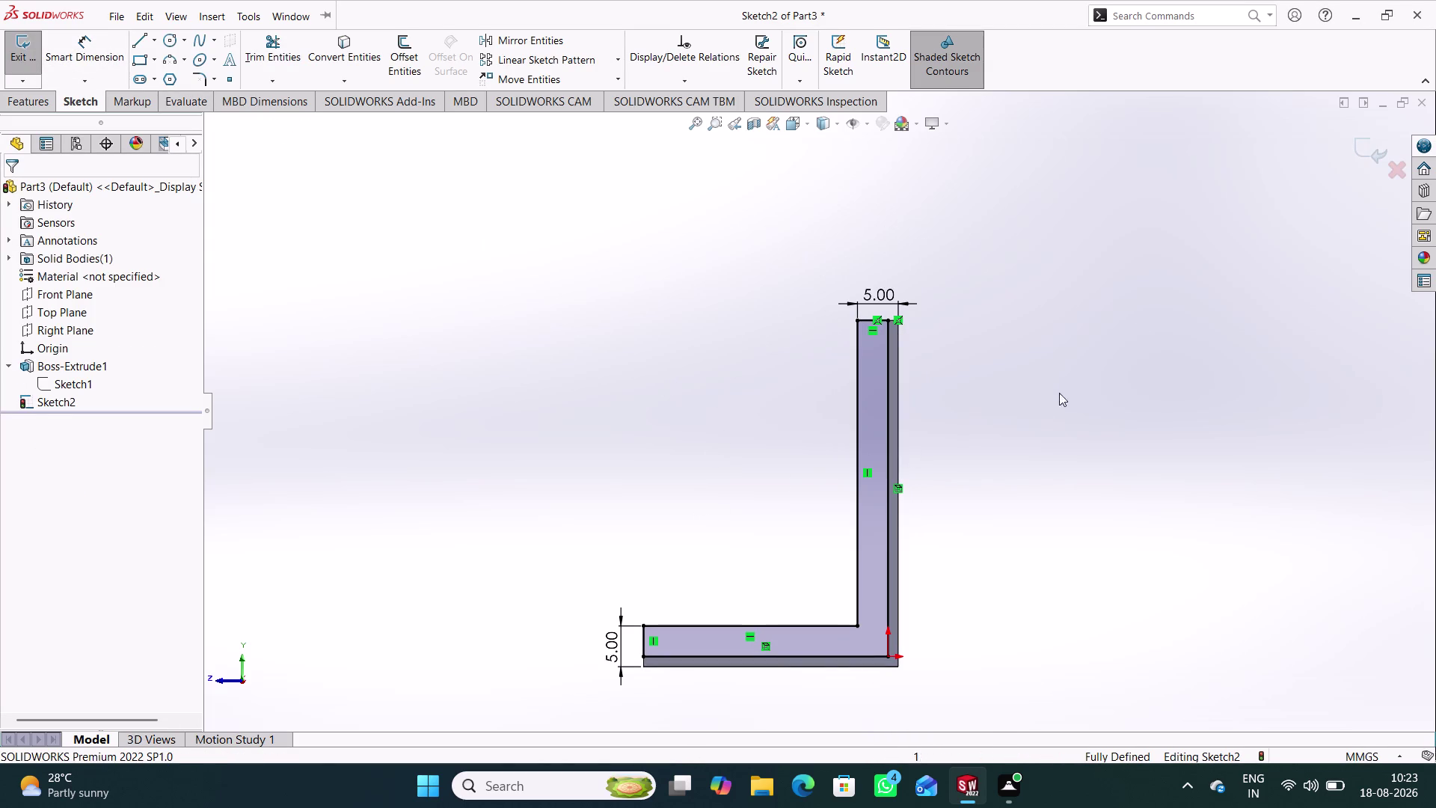
click(1363, 149)
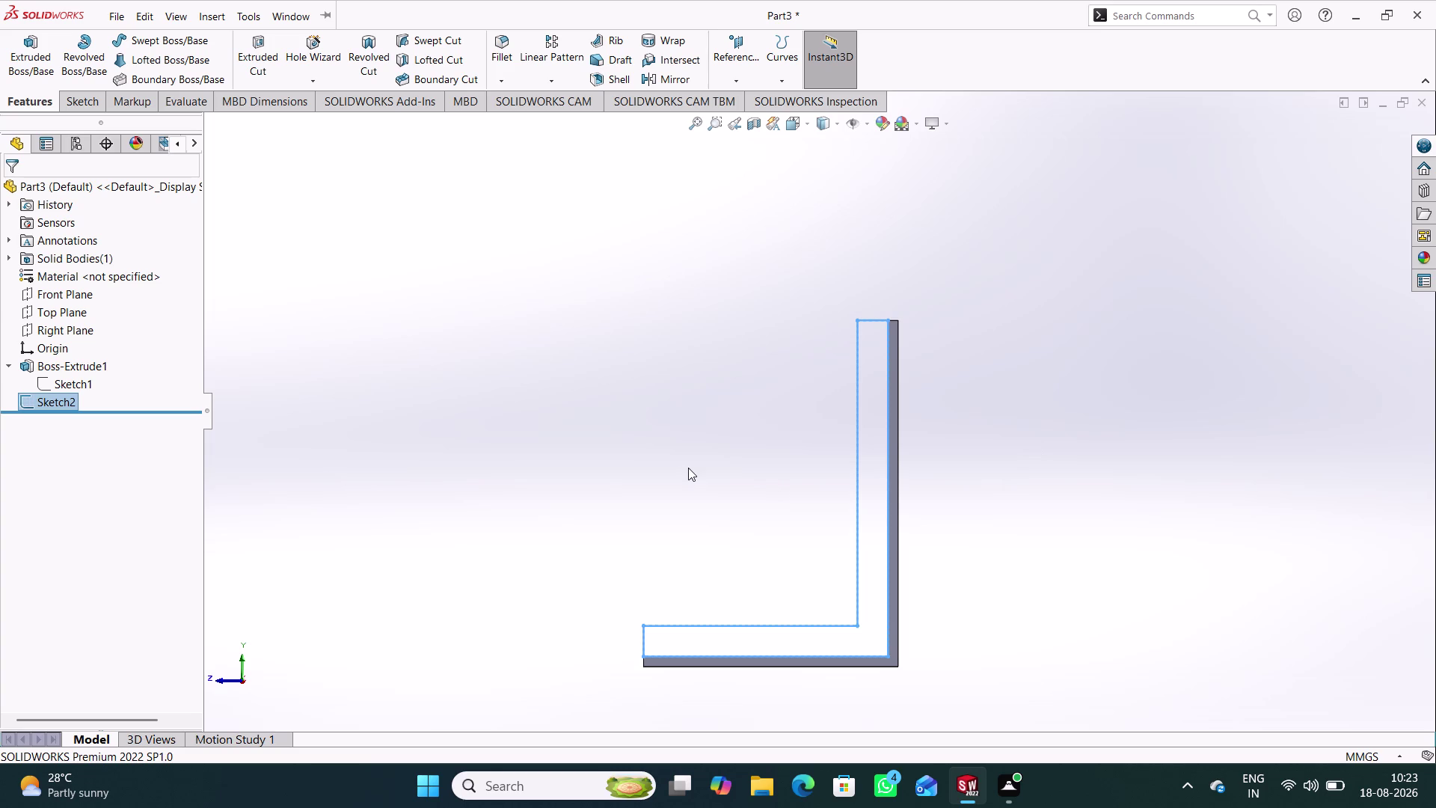
Preview Sketch2 as a Blind 20 mm boss extrusion in the reversed direction.
middle_drag(701, 468, 759, 470)
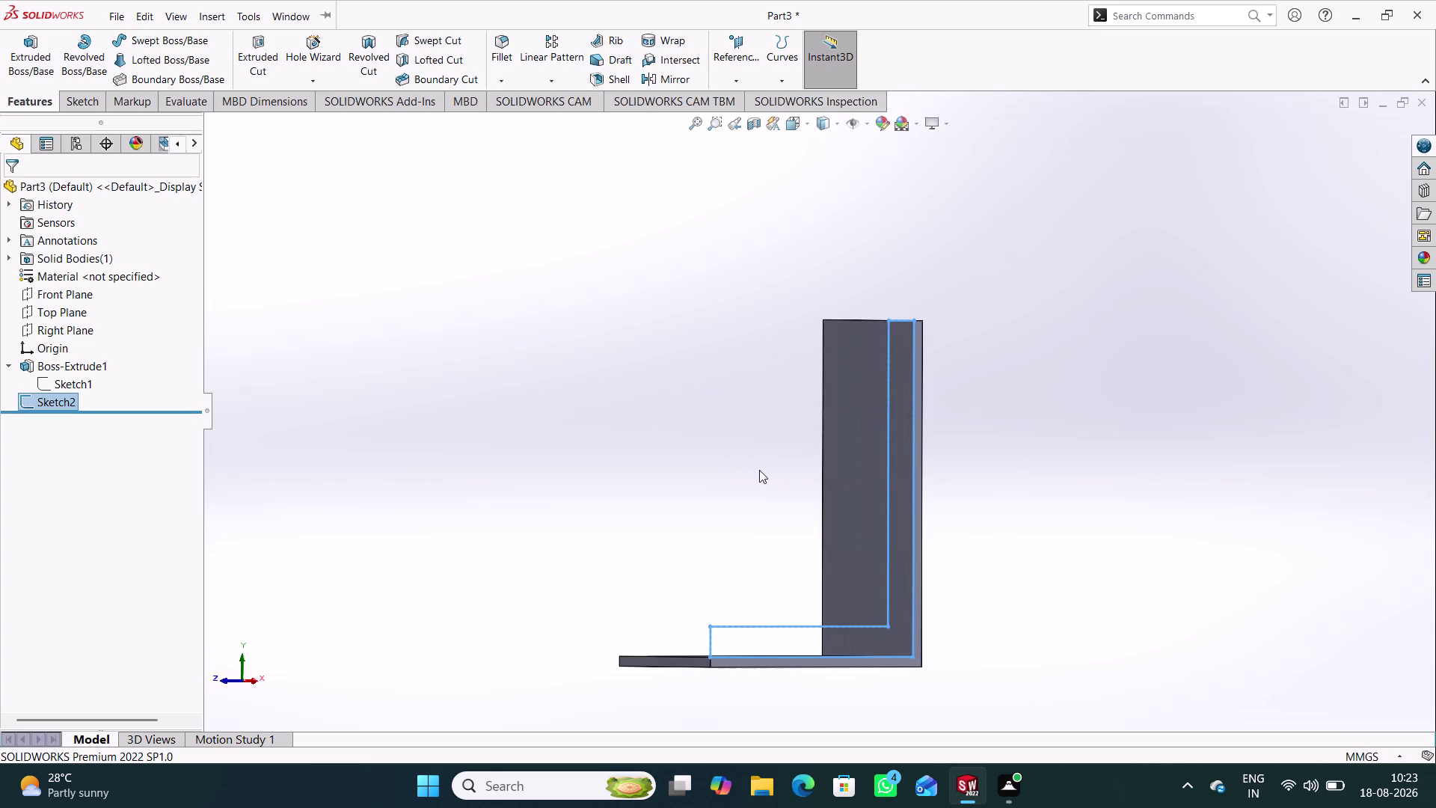
click(33, 72)
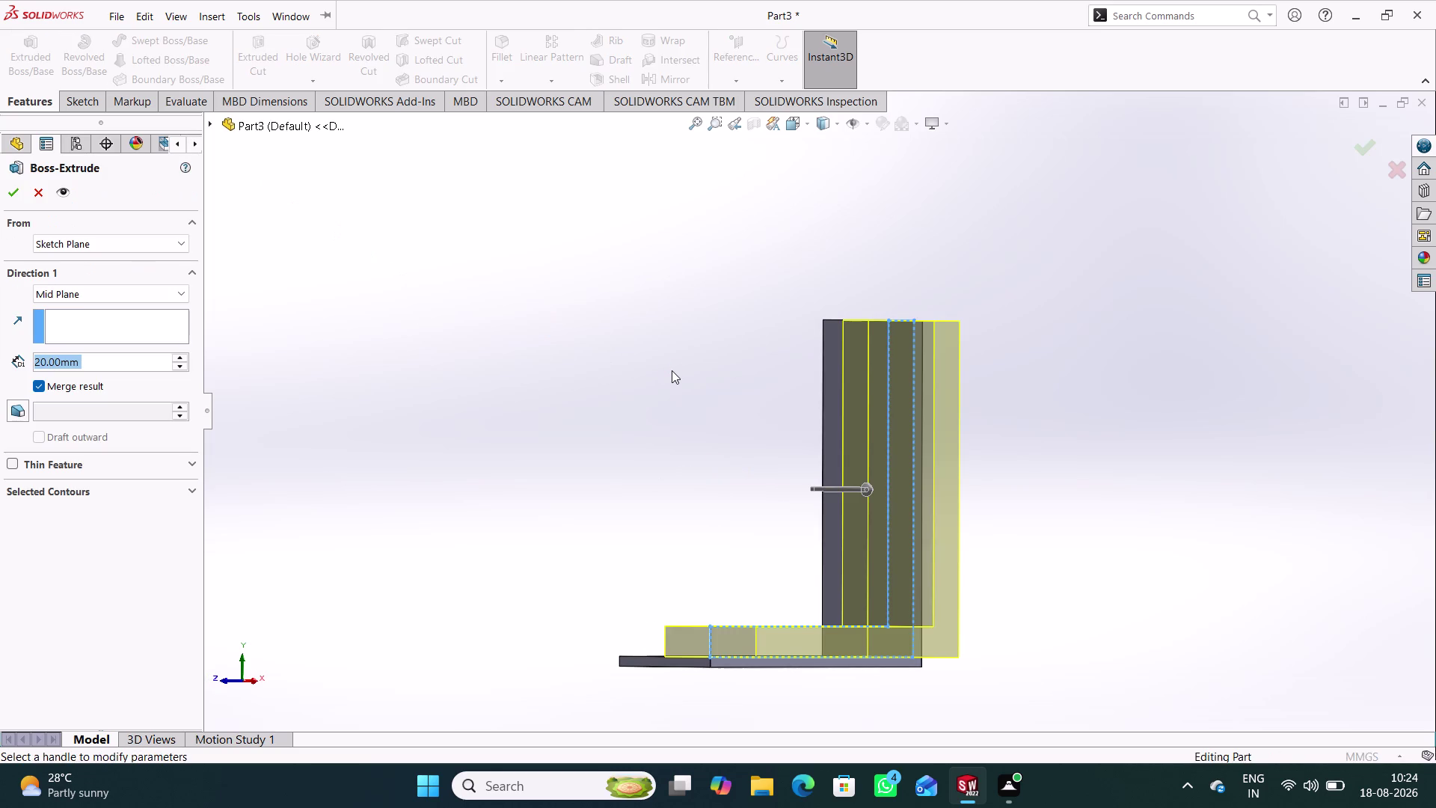
middle_drag(721, 414, 752, 410)
click(174, 292)
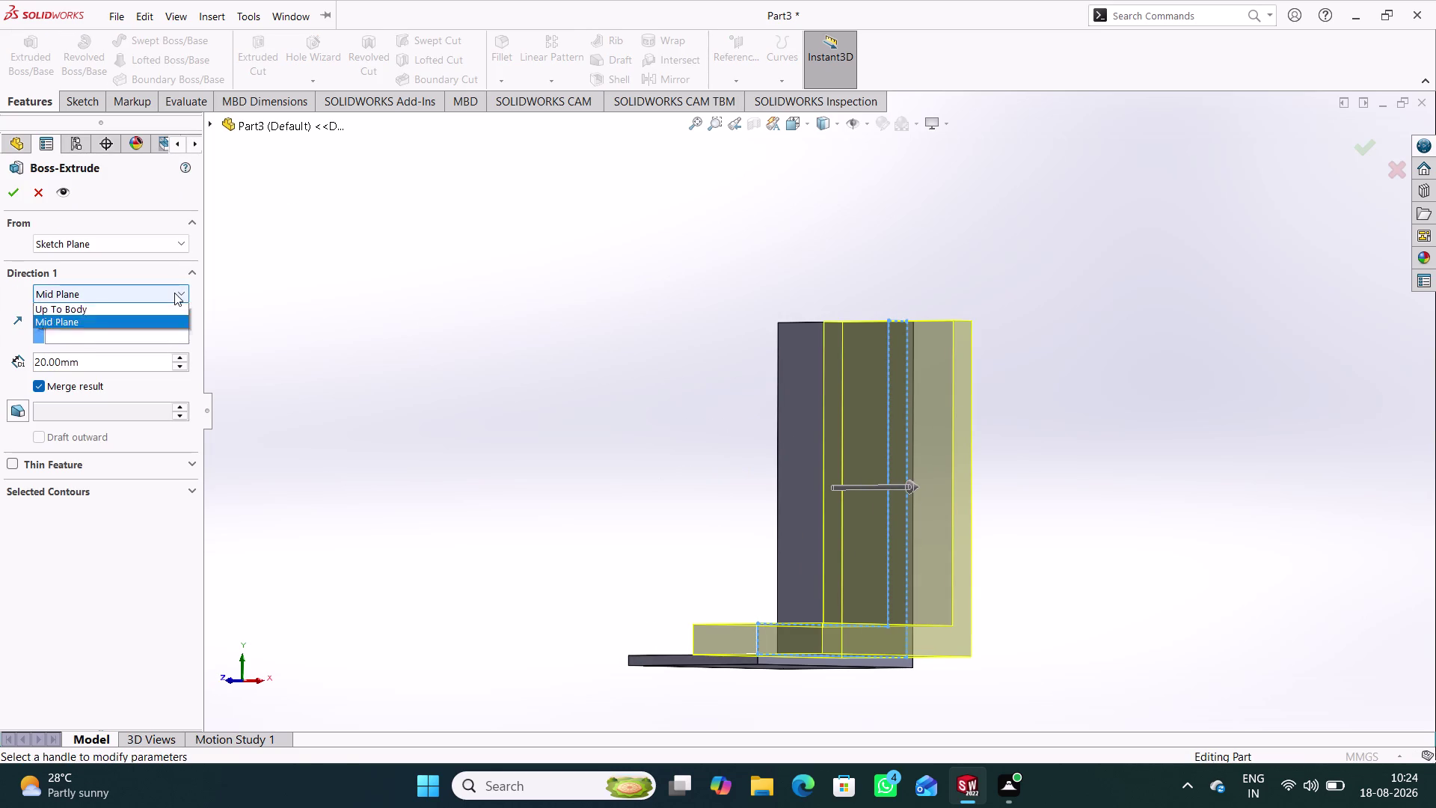
click(131, 310)
middle_drag(696, 501, 746, 513)
click(9, 296)
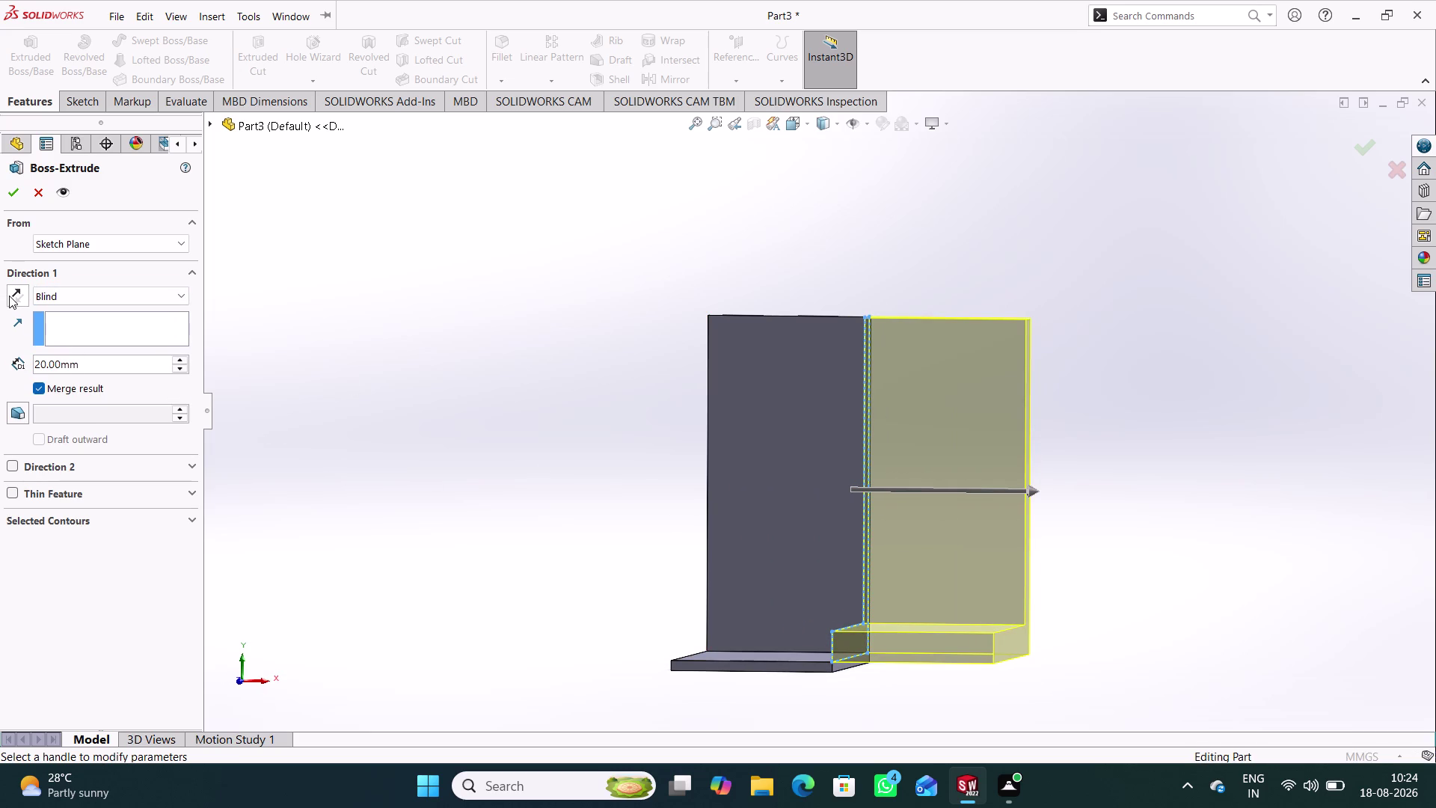
drag(136, 365, 48, 358)
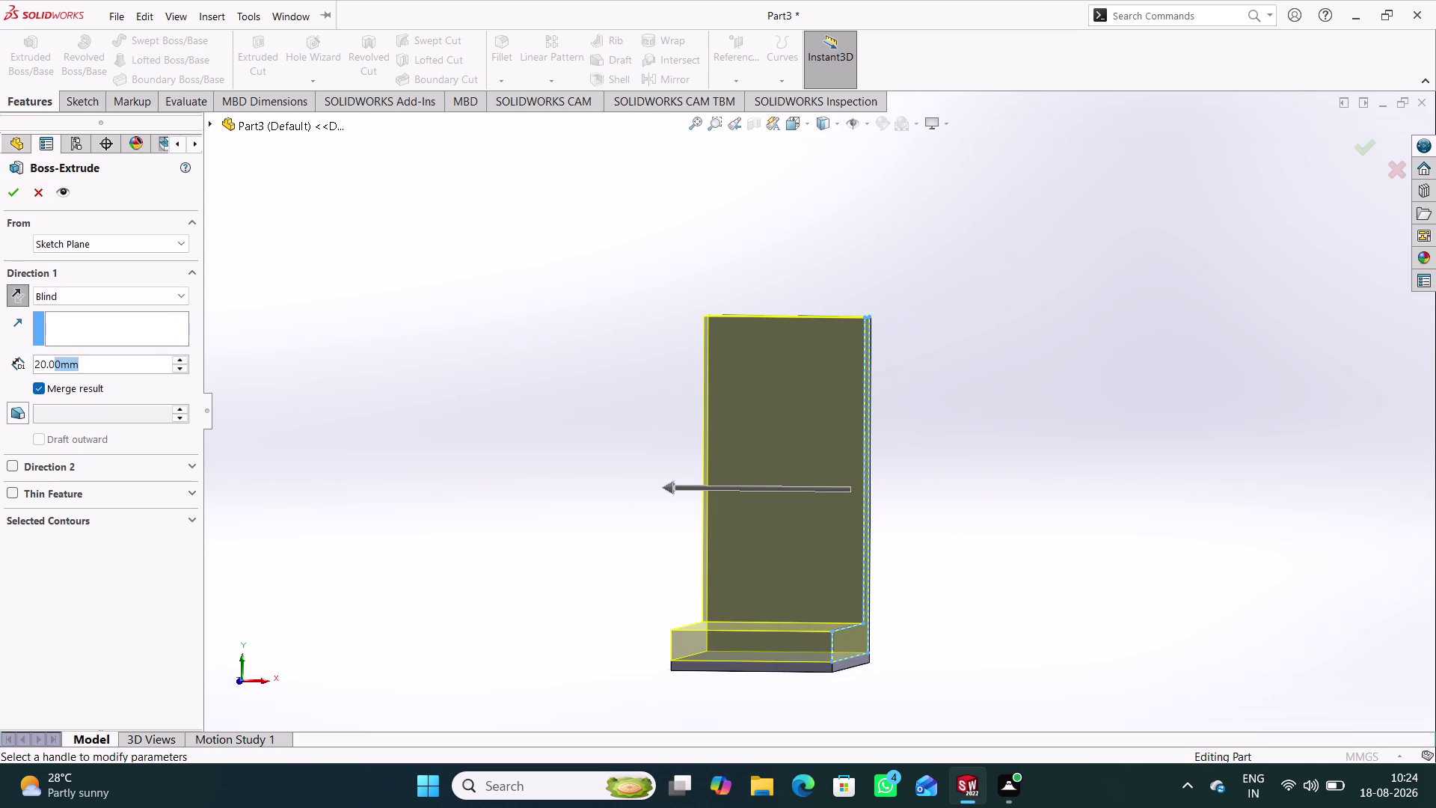
drag(49, 359, 12, 358)
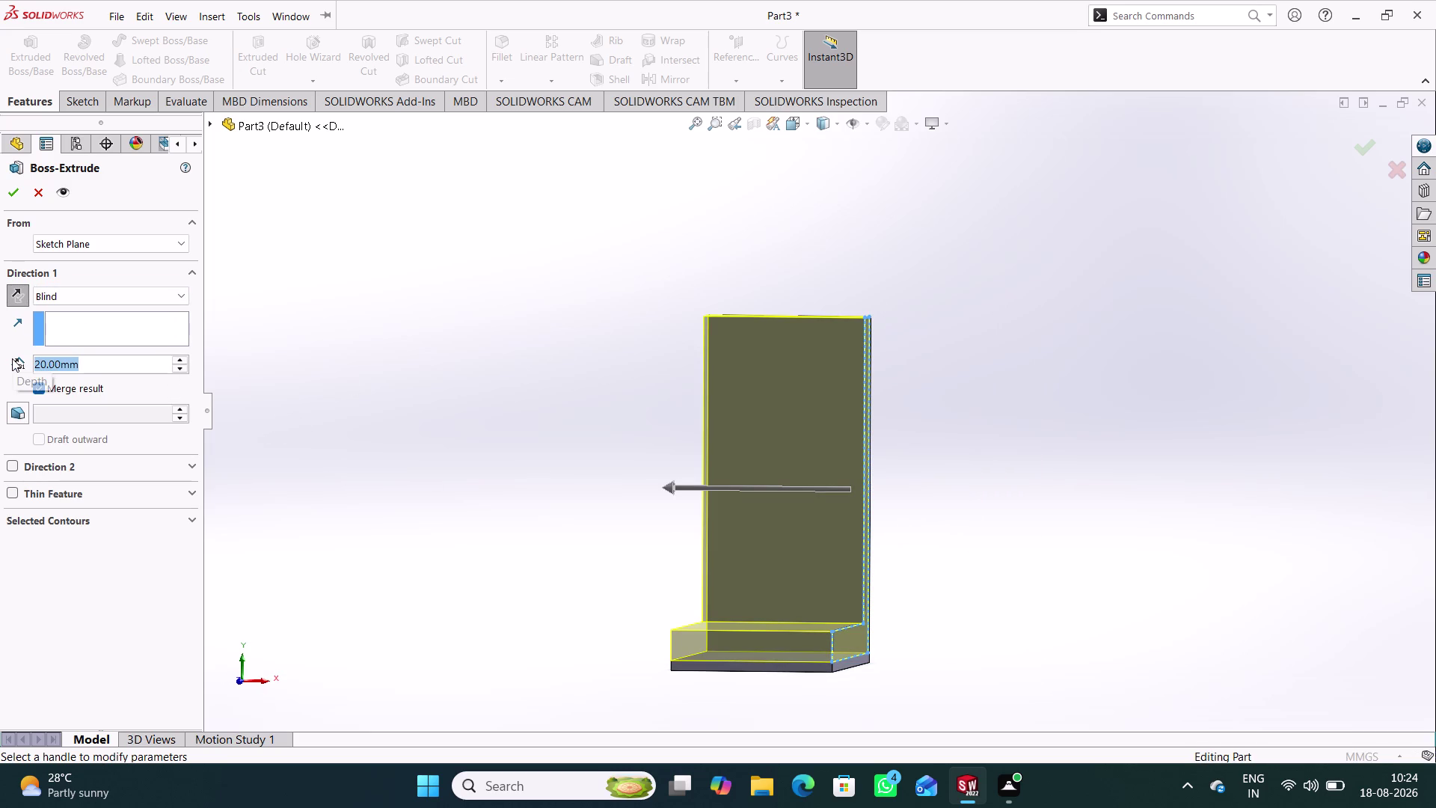